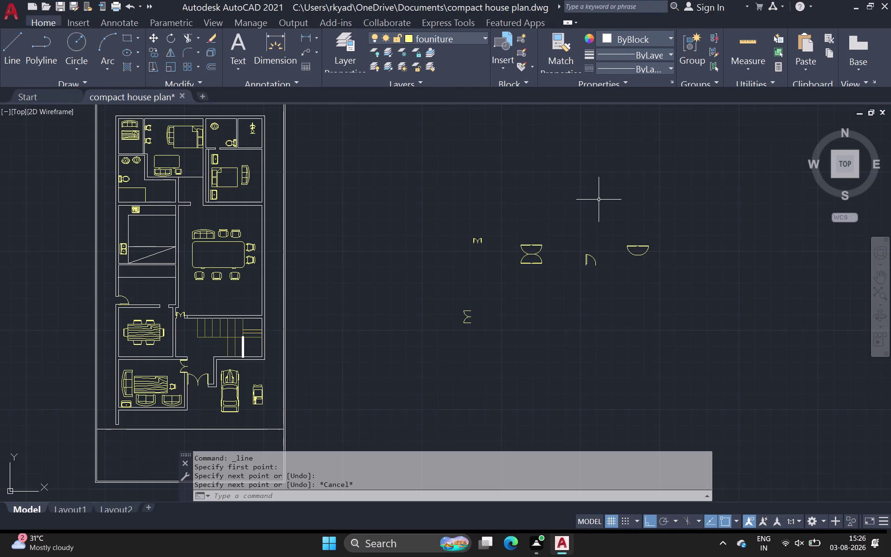
Pan to the small door symbol and window-select it, cancelling an accidental line.
middle_drag(578, 209, 534, 254)
scroll(down, 3)
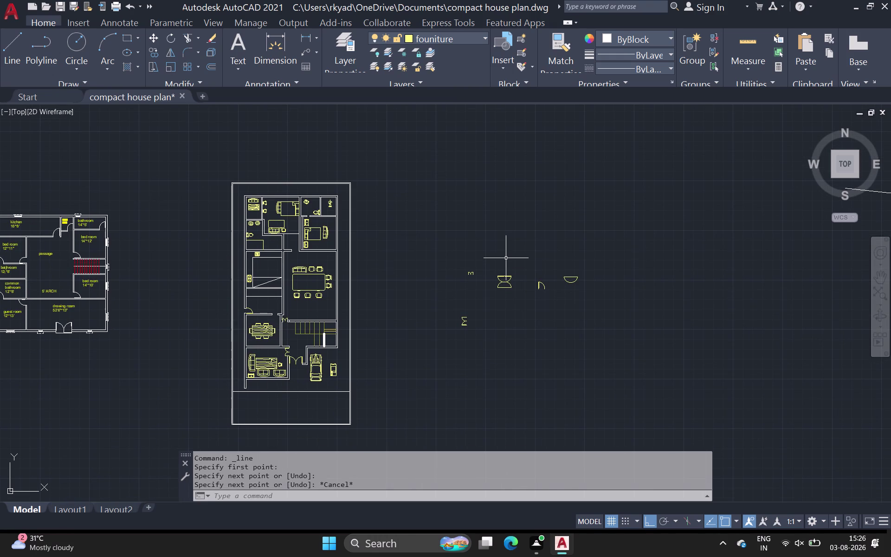
scroll(up, 3)
click(477, 271)
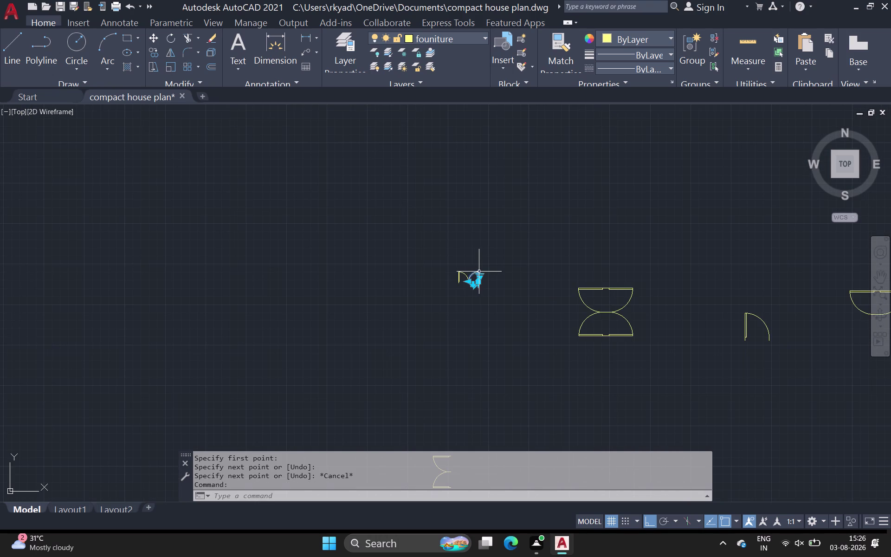
key(space)
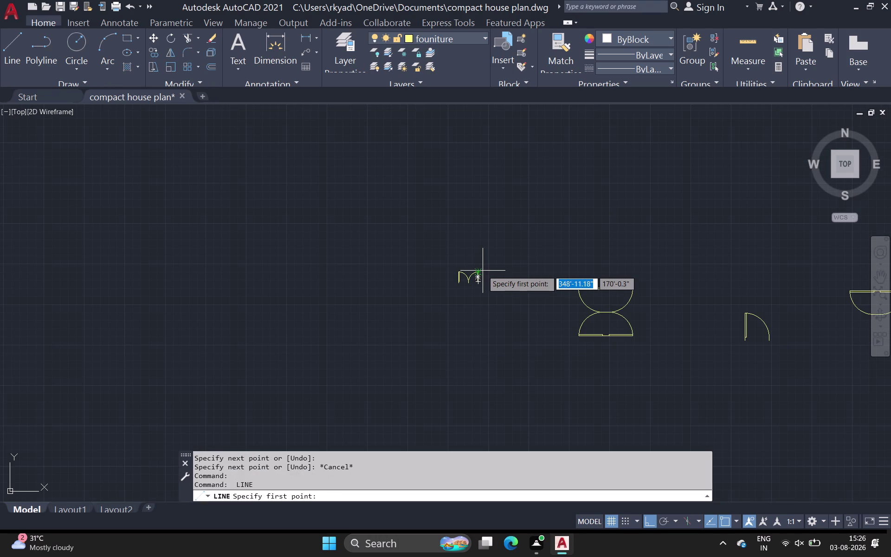
key(Escape)
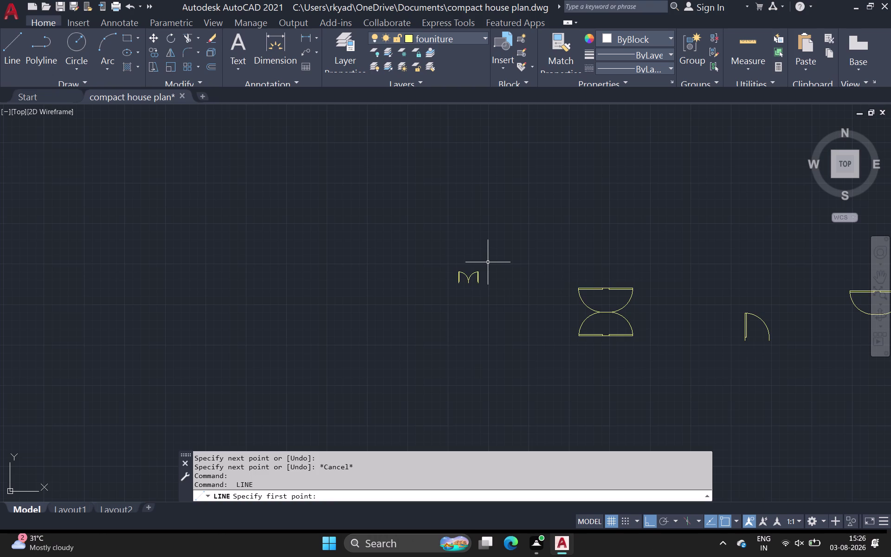
click(476, 270)
click(476, 273)
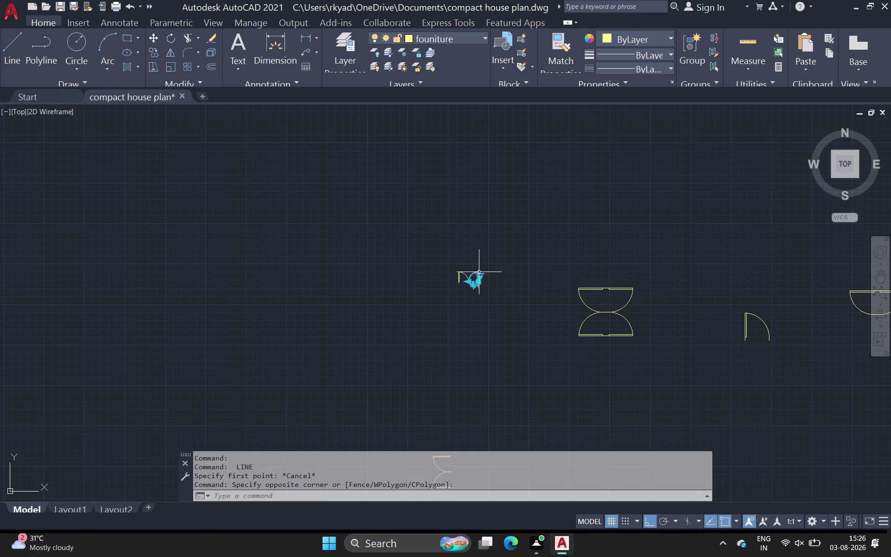
Start Copy (CO) on the door symbol, pick its base point, and turn Ortho off.
text(co)
key(space)
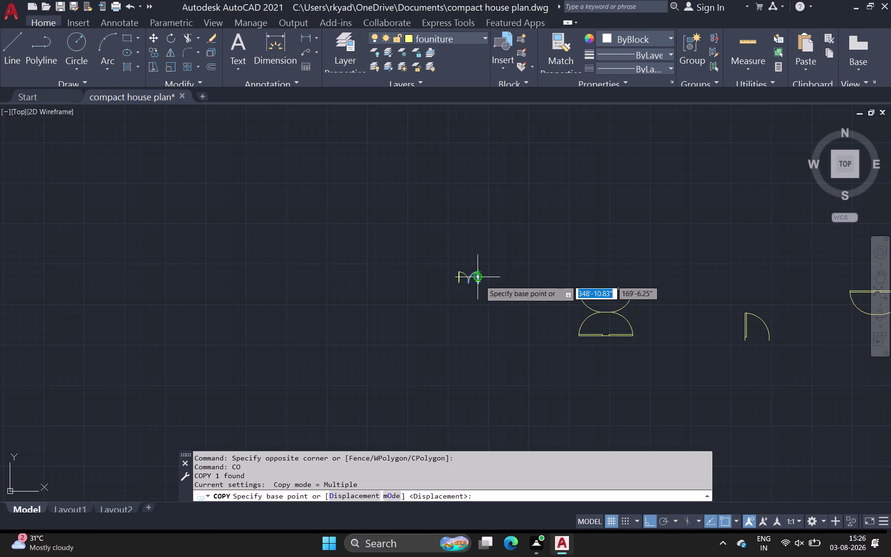
scroll(up, 3)
click(470, 278)
scroll(down, 3)
middle_drag(215, 300, 215, 299)
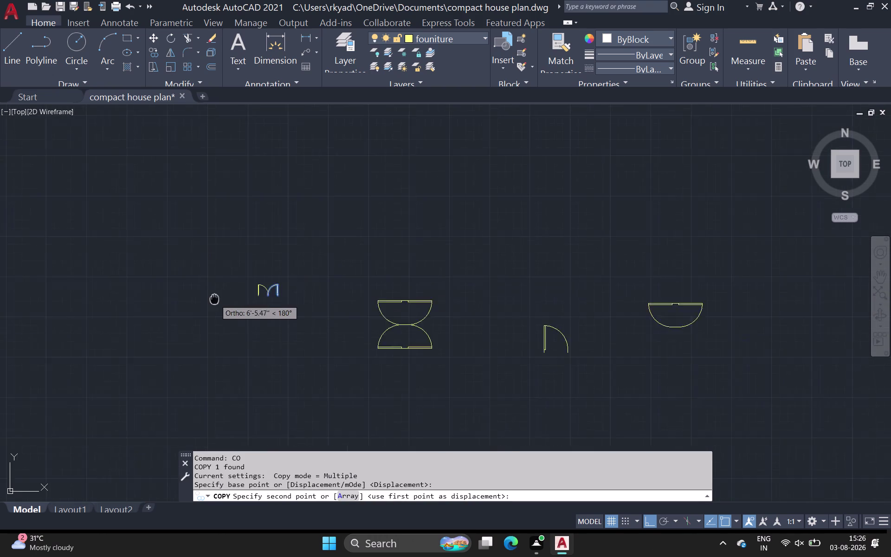
middle_drag(214, 299, 477, 257)
scroll(up, 3)
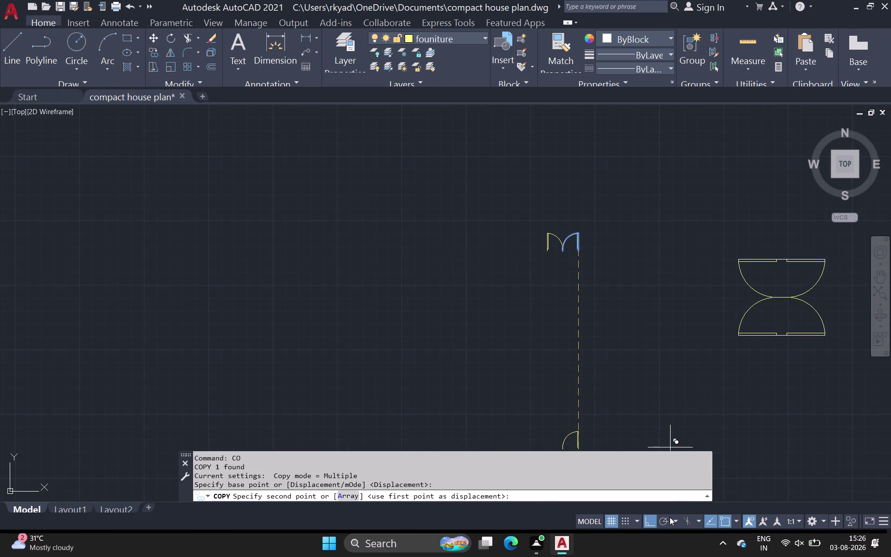
click(644, 520)
Drop the door copy into the house plan's wall opening and end the copy.
scroll(down, 3)
middle_drag(234, 255, 359, 217)
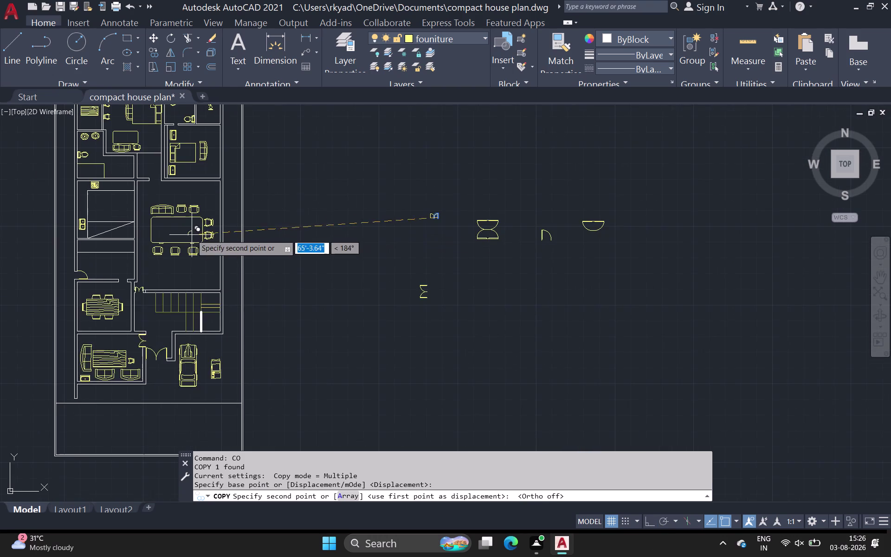
scroll(up, 3)
scroll(up, 3)
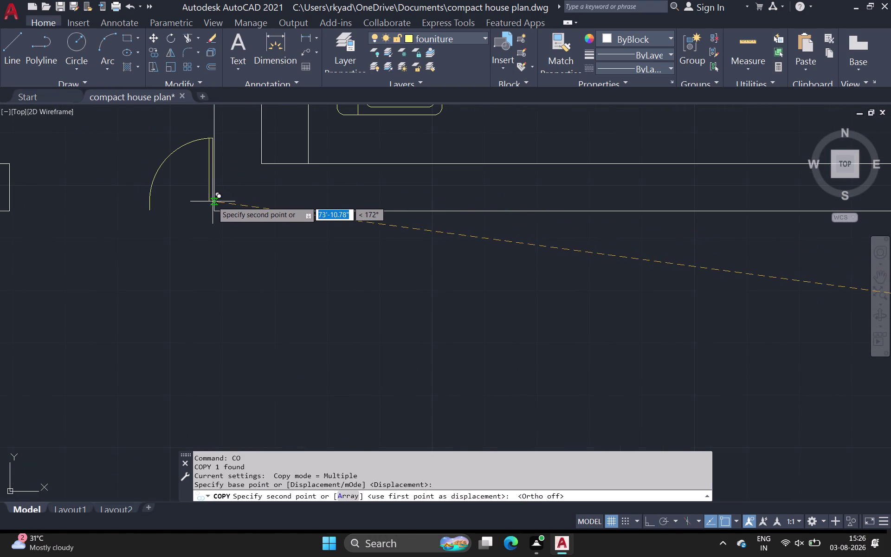
scroll(up, 3)
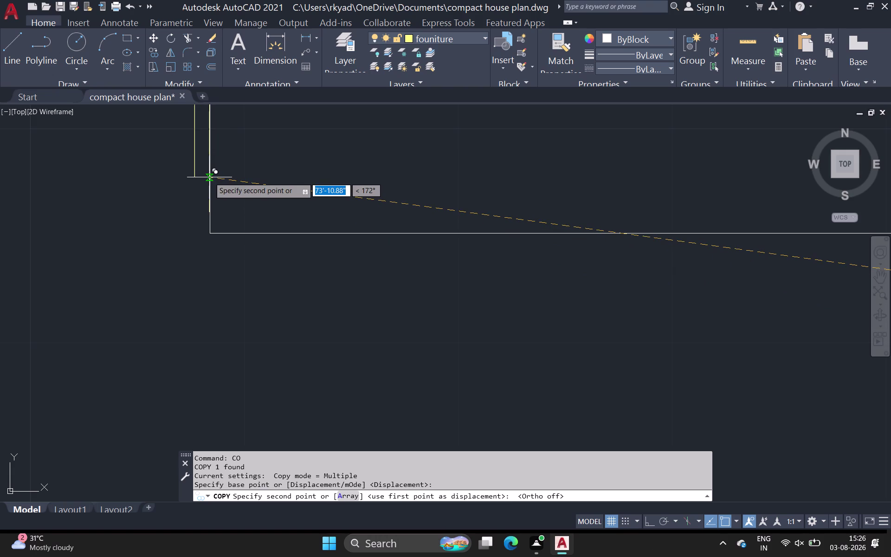
click(210, 178)
key(Escape)
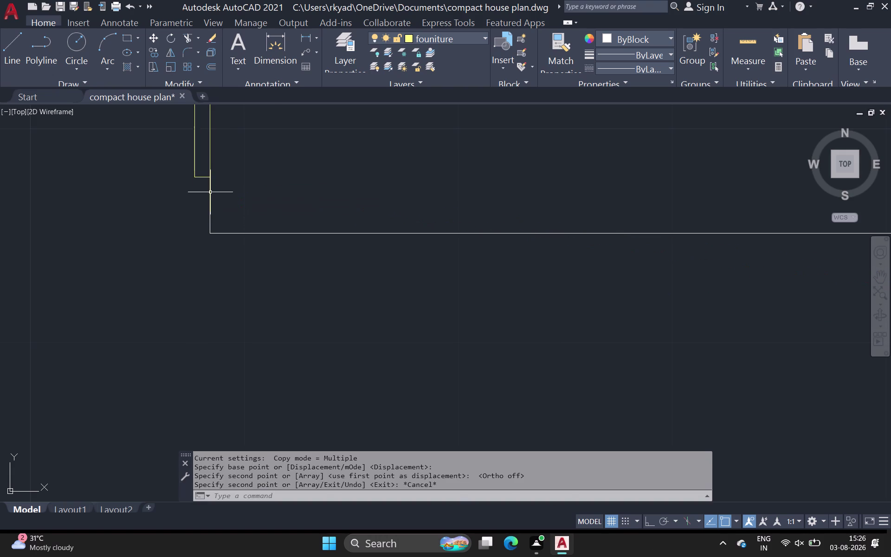
scroll(down, 3)
middle_drag(197, 192, 201, 196)
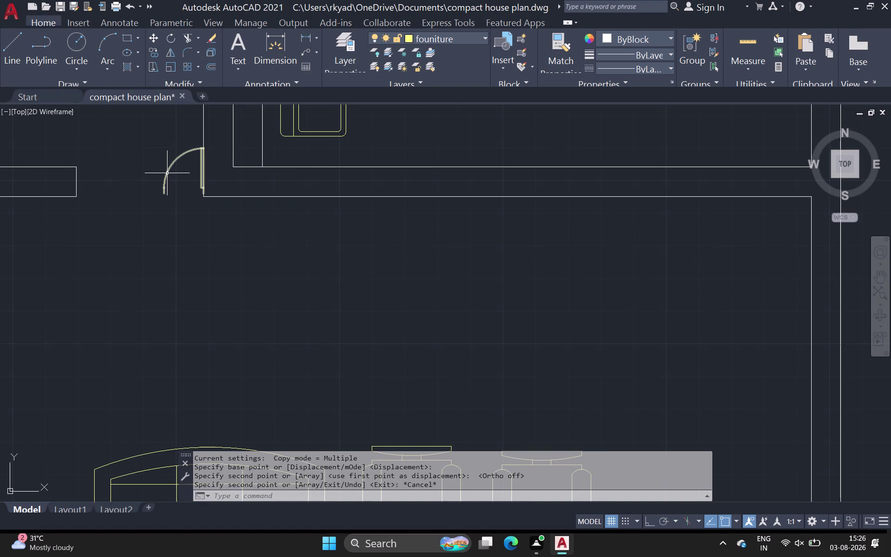
Stretch a grip point of the placed door symbol to a new position.
click(167, 173)
drag(164, 185, 164, 184)
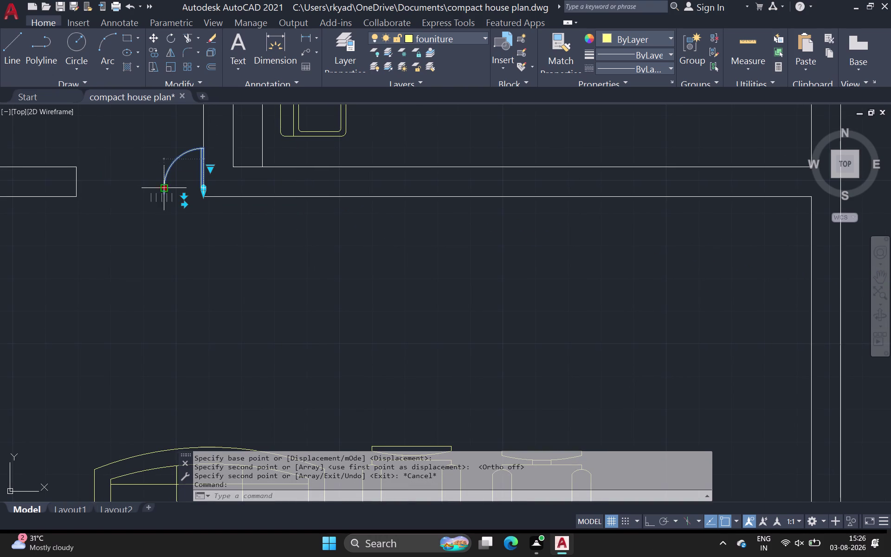
drag(163, 184, 159, 183)
click(129, 183)
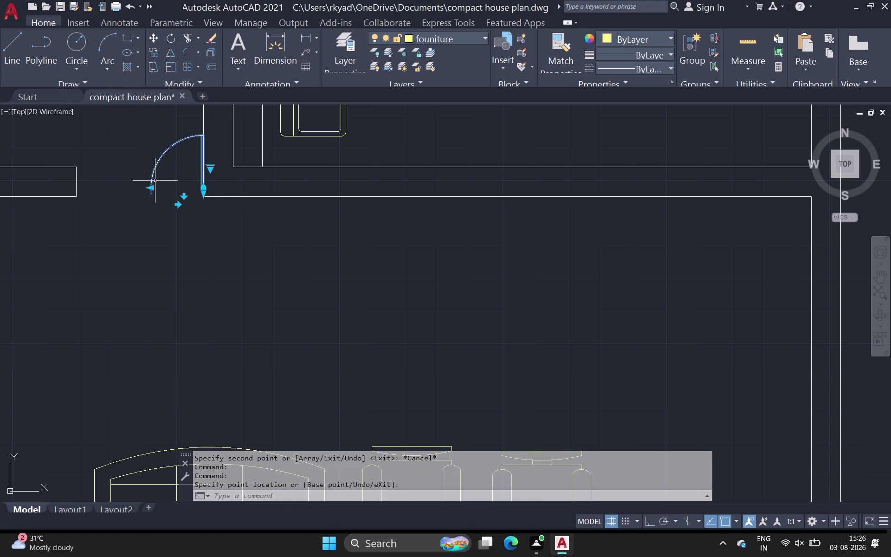
Draw the jamb line from the wall end with Ortho on, redoing one segment.
click(20, 53)
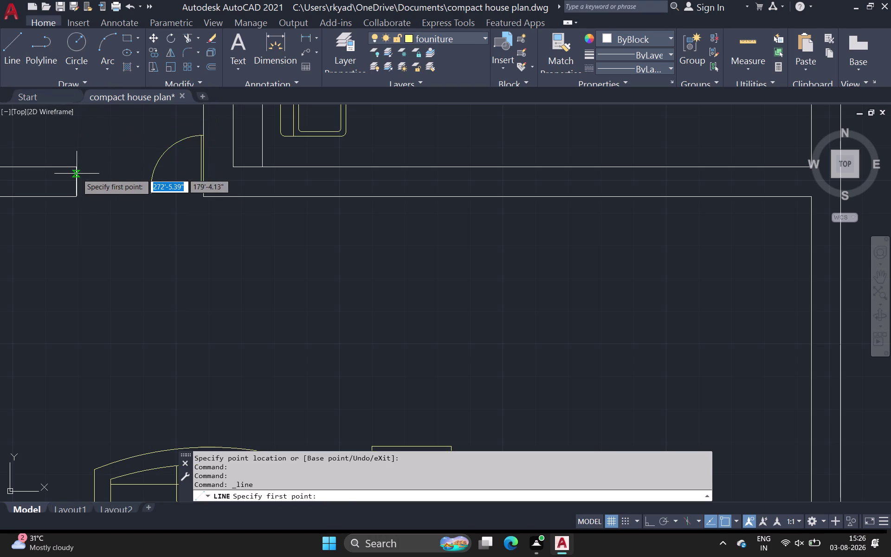
click(78, 167)
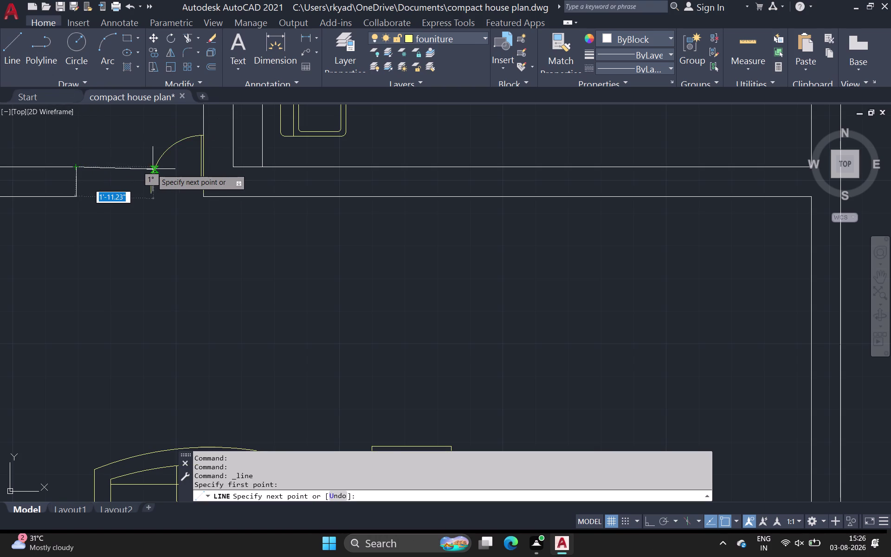
click(648, 518)
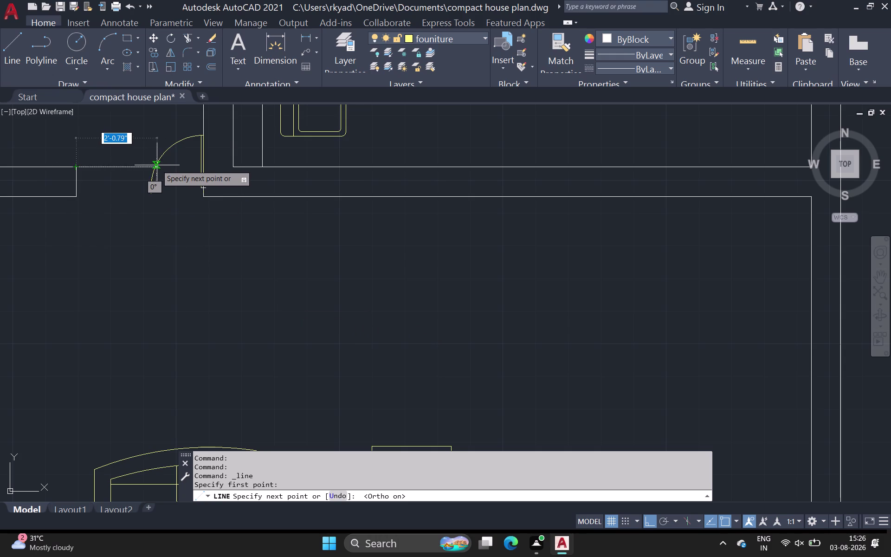
scroll(up, 3)
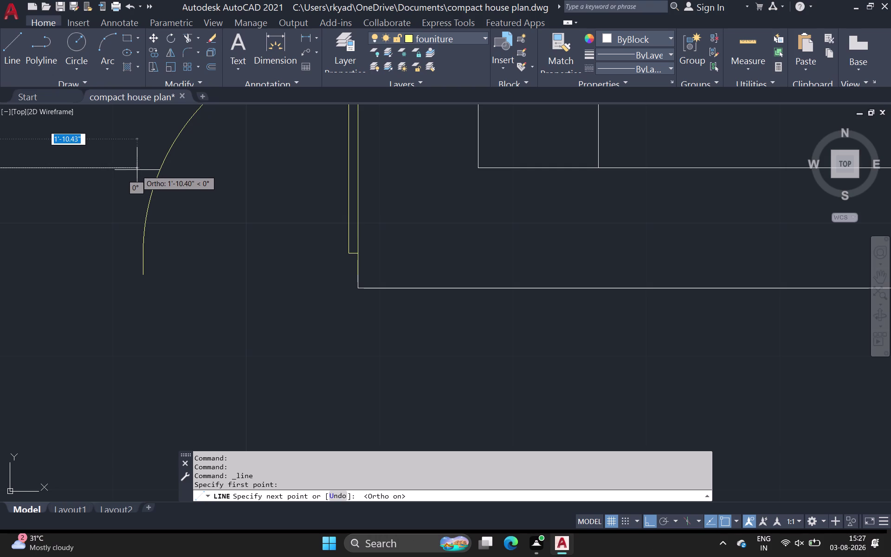
click(135, 168)
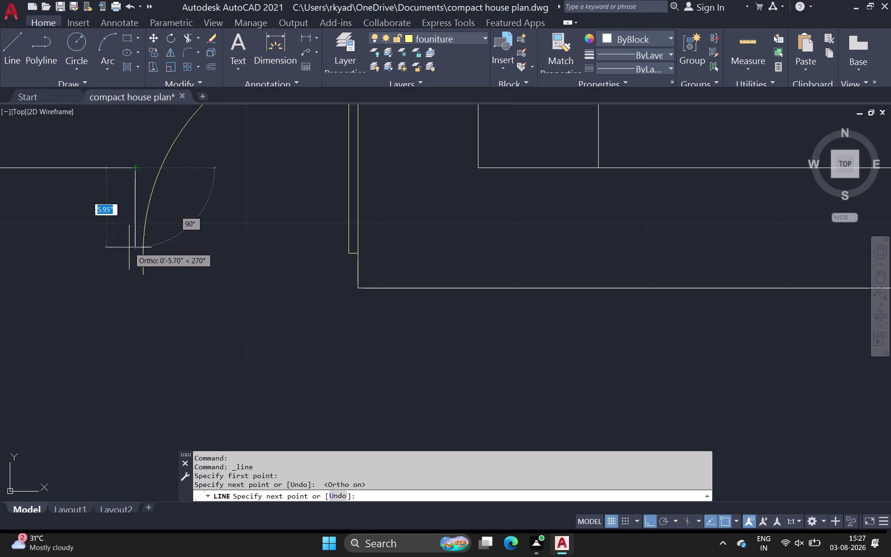
click(147, 166)
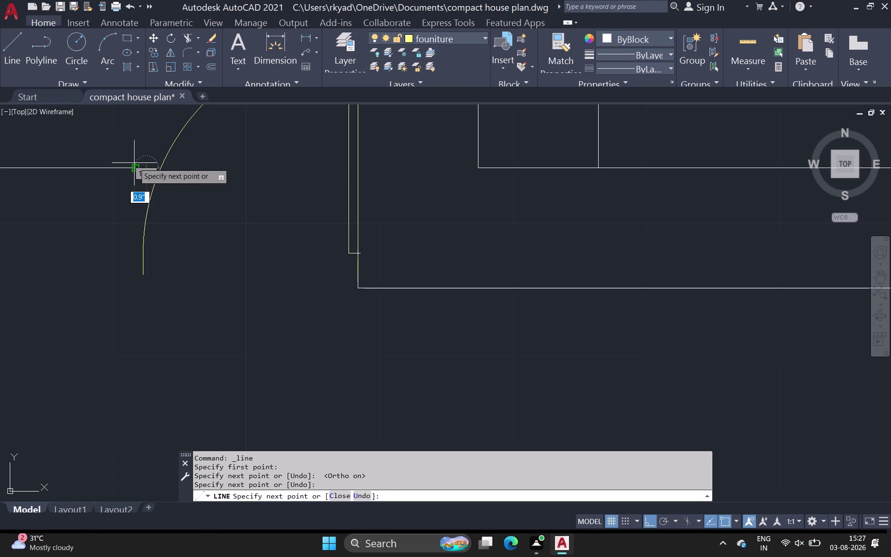
key(ctrl+z)
scroll(up, 3)
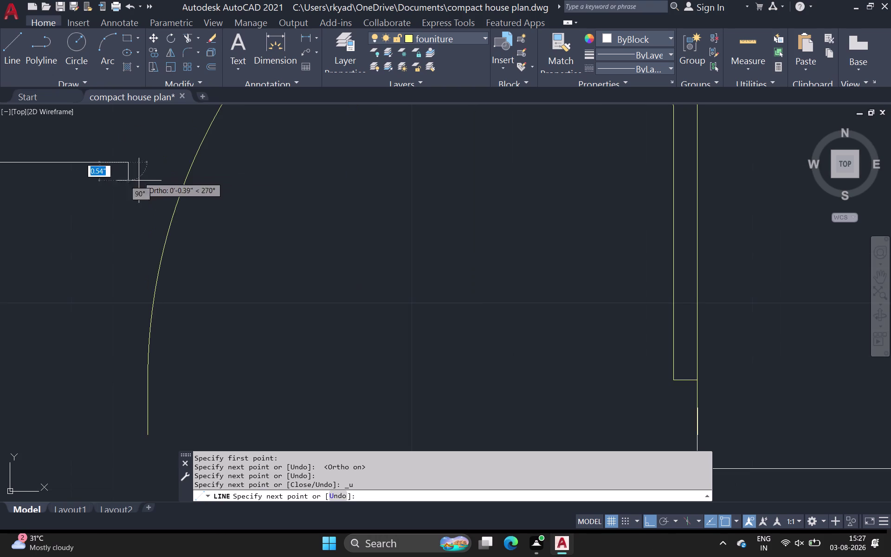
click(137, 162)
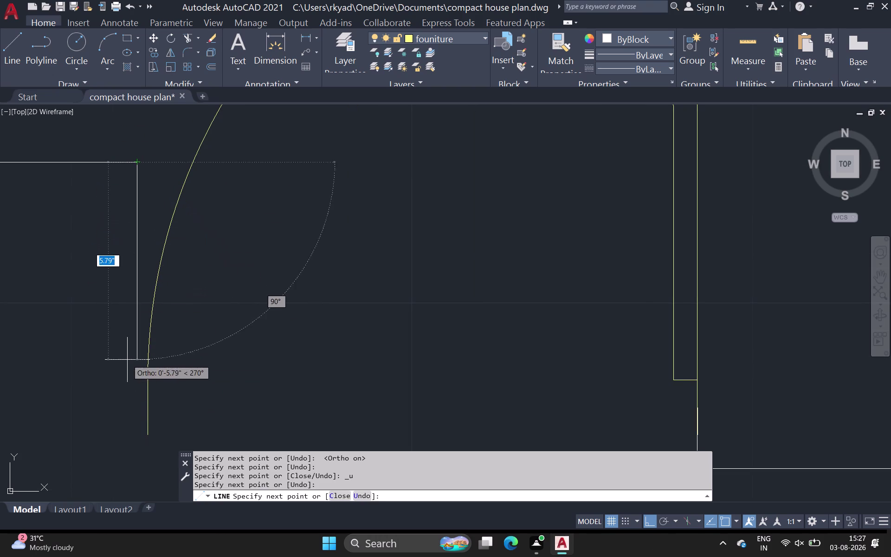
click(147, 163)
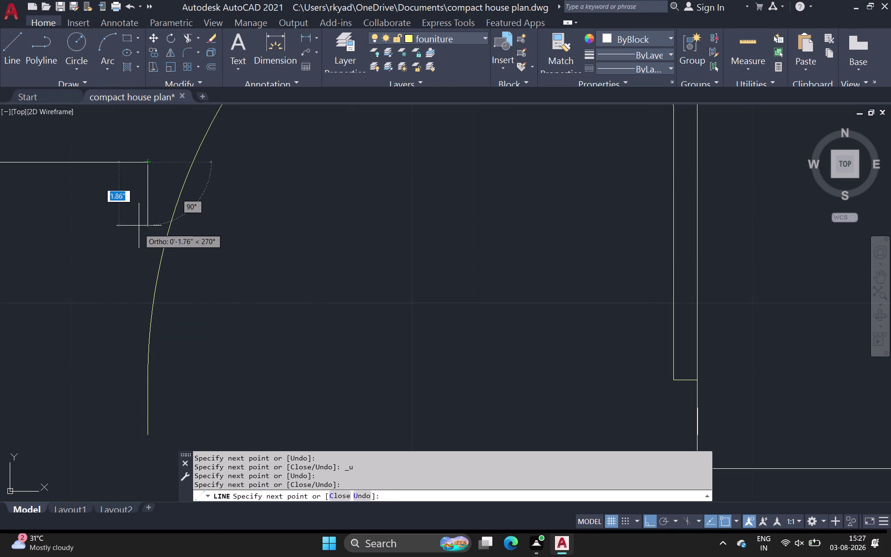
Draw the remaining jamb segments across to the wall face and finish the line.
middle_drag(134, 386, 145, 276)
scroll(down, 3)
scroll(up, 3)
middle_drag(153, 321, 168, 284)
scroll(down, 3)
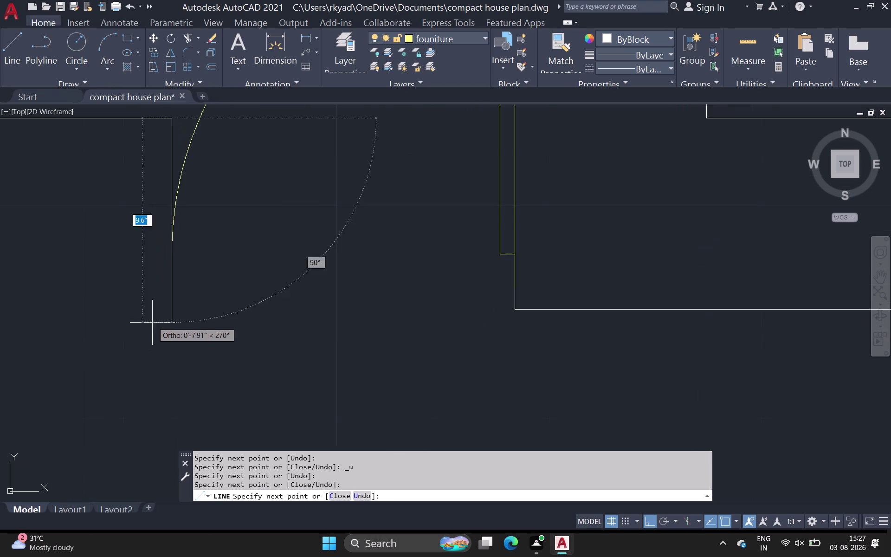
scroll(down, 3)
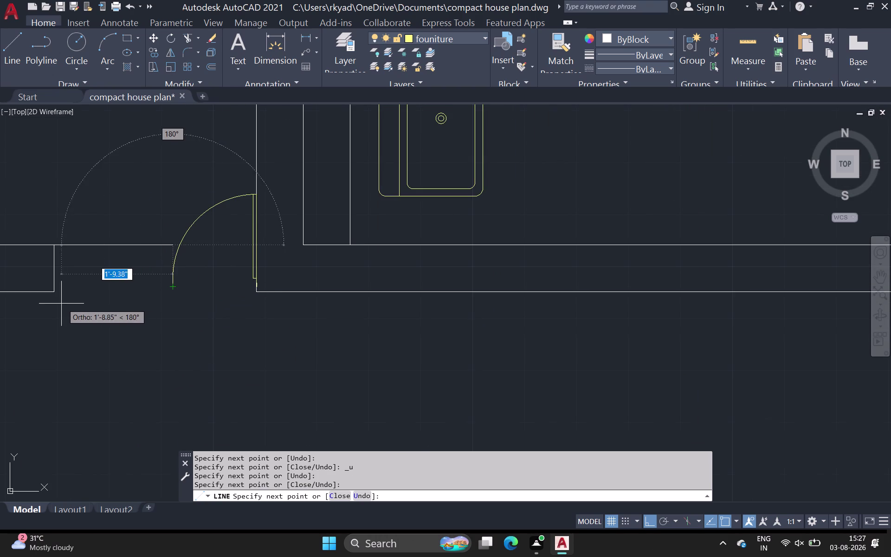
click(172, 290)
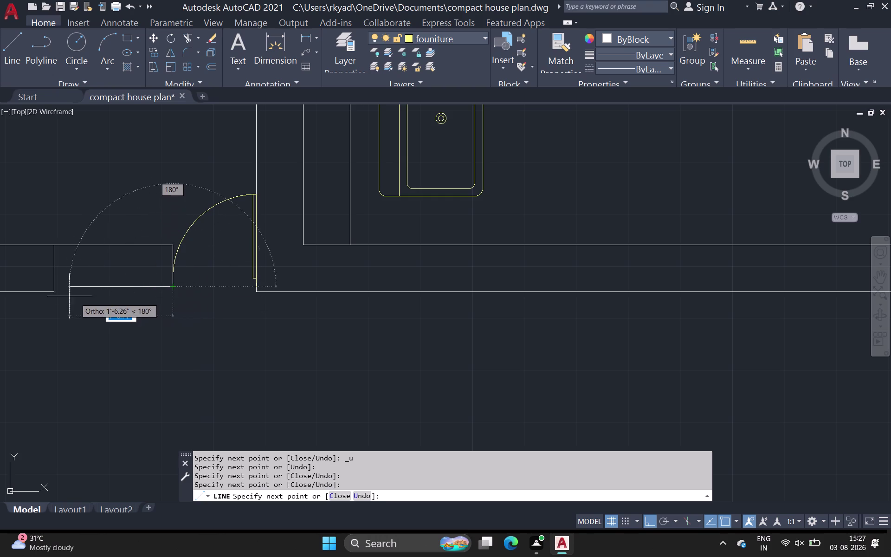
click(170, 286)
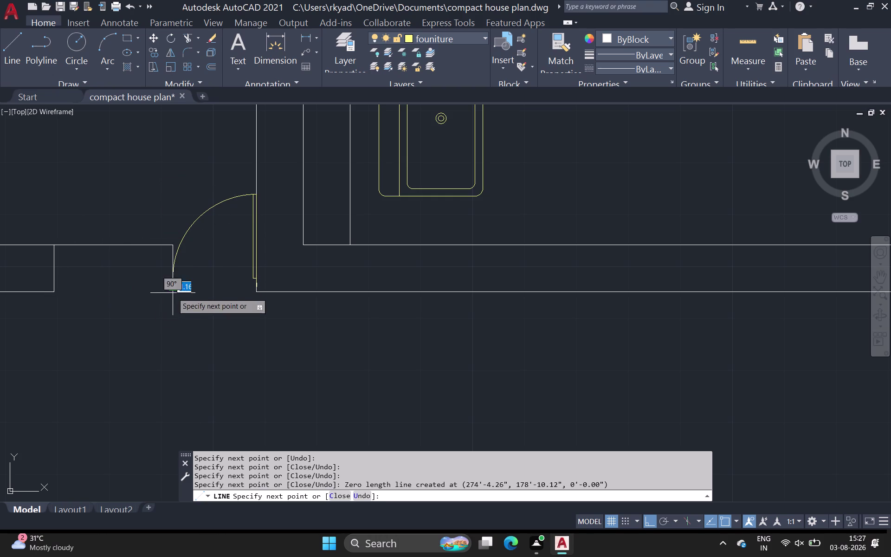
click(175, 291)
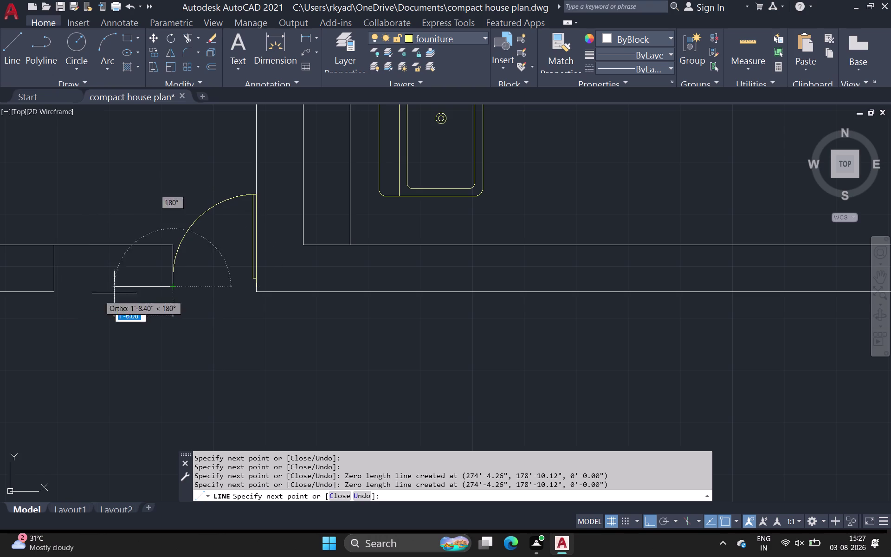
click(174, 288)
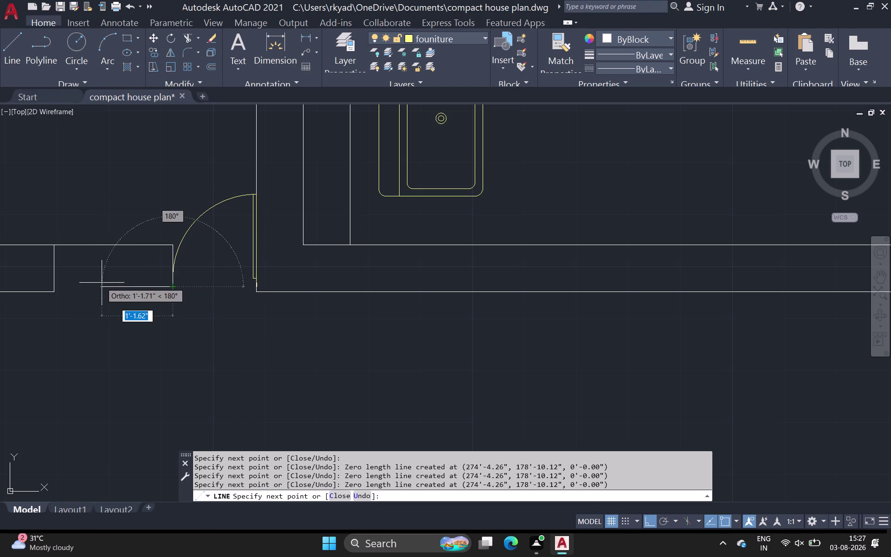
key(space)
click(8, 50)
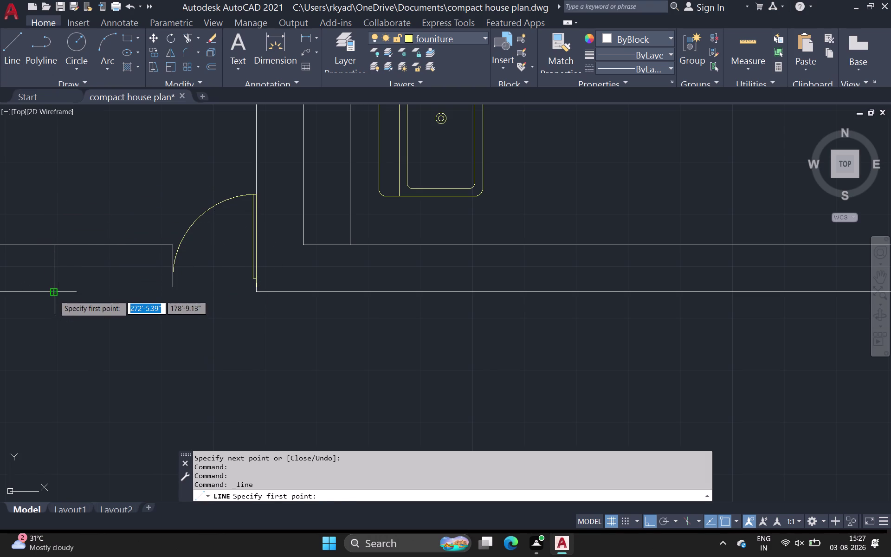
Draw the jamb line from the wall corner to the door swing end.
click(54, 295)
click(175, 290)
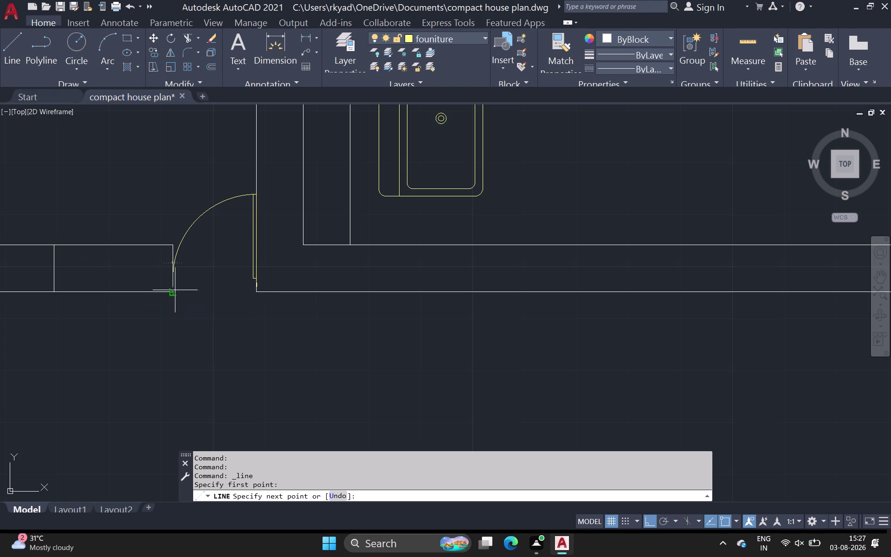
click(175, 281)
key(space)
Zoom and pan out to show the whole plan and the spare door symbols.
scroll(down, 3)
middle_drag(236, 269, 225, 247)
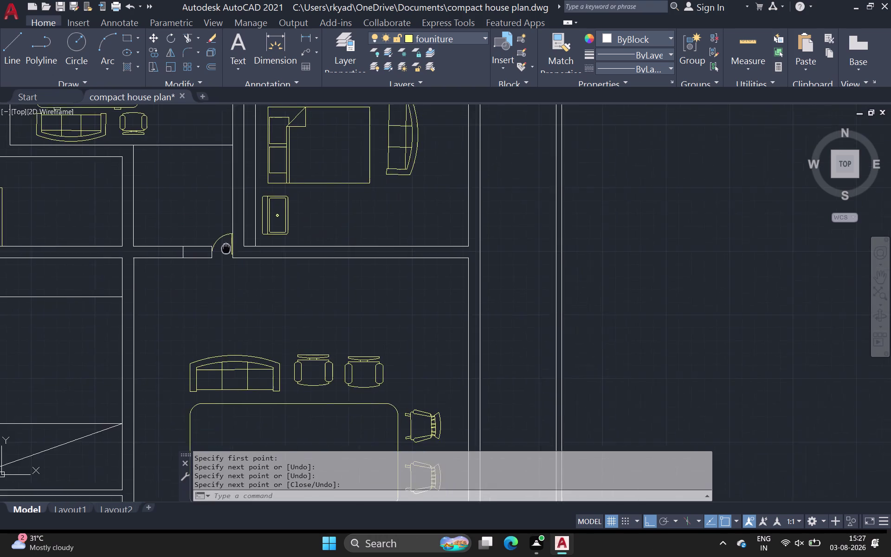
middle_drag(225, 247, 217, 238)
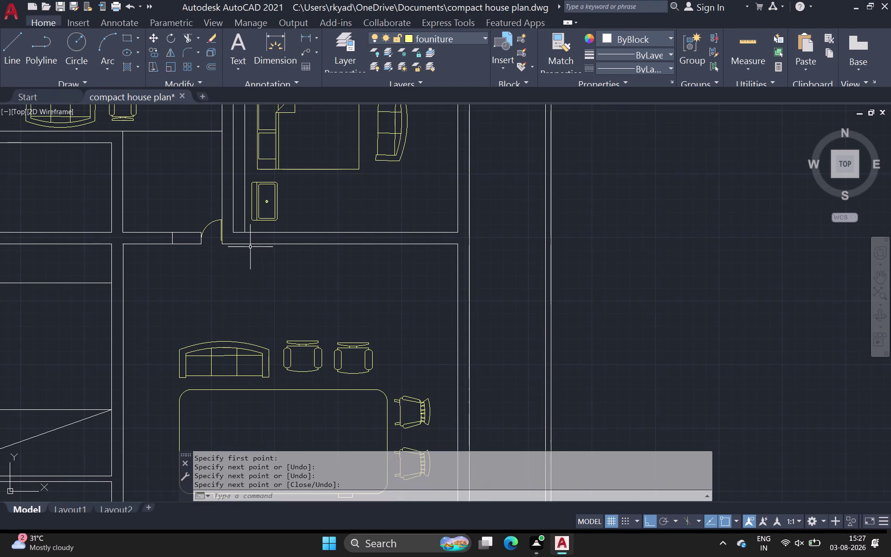
middle_drag(271, 266, 264, 228)
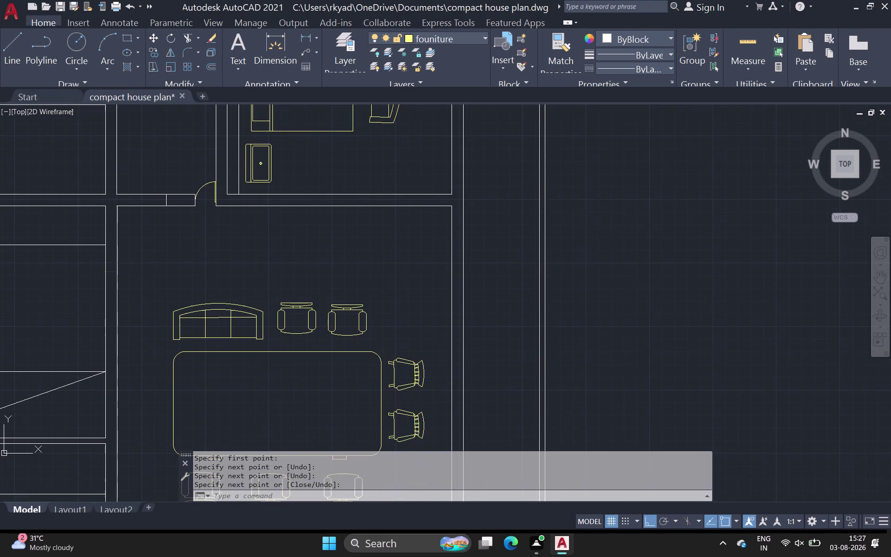
scroll(down, 3)
middle_drag(262, 246, 265, 224)
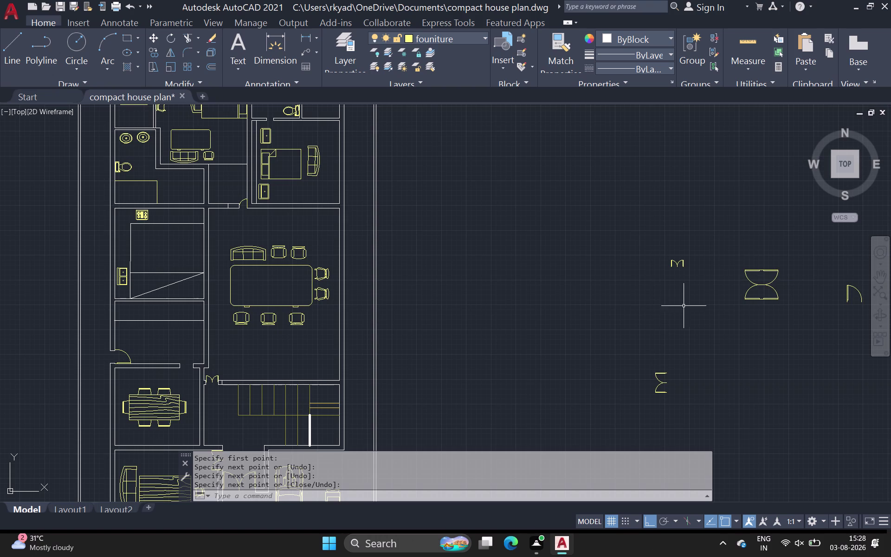
click(683, 261)
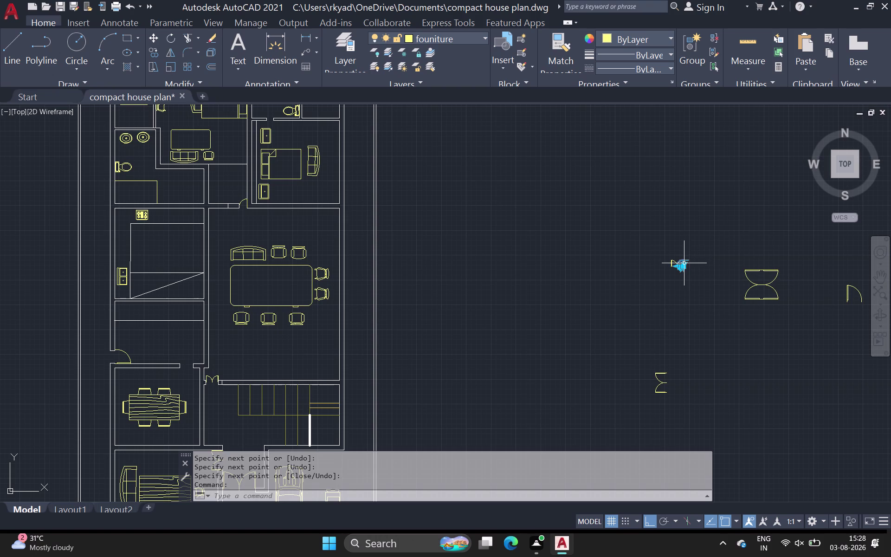
key(space)
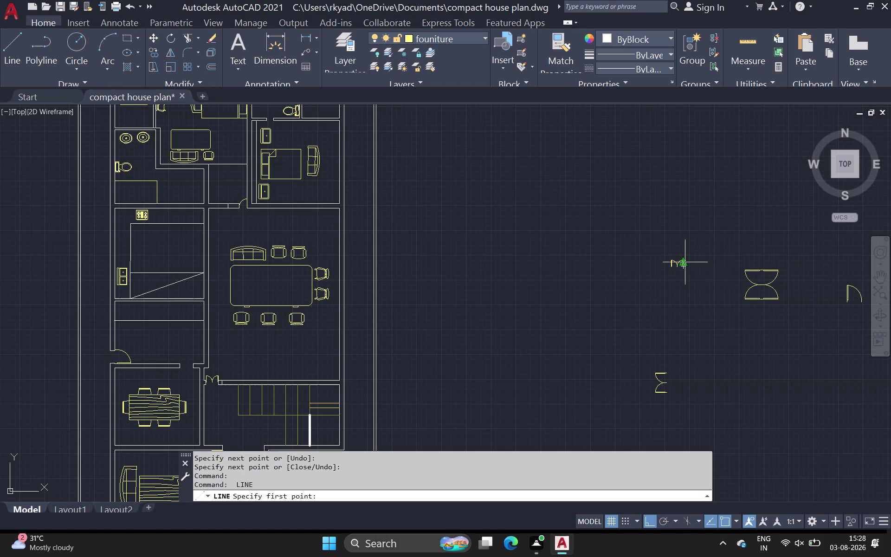
click(686, 262)
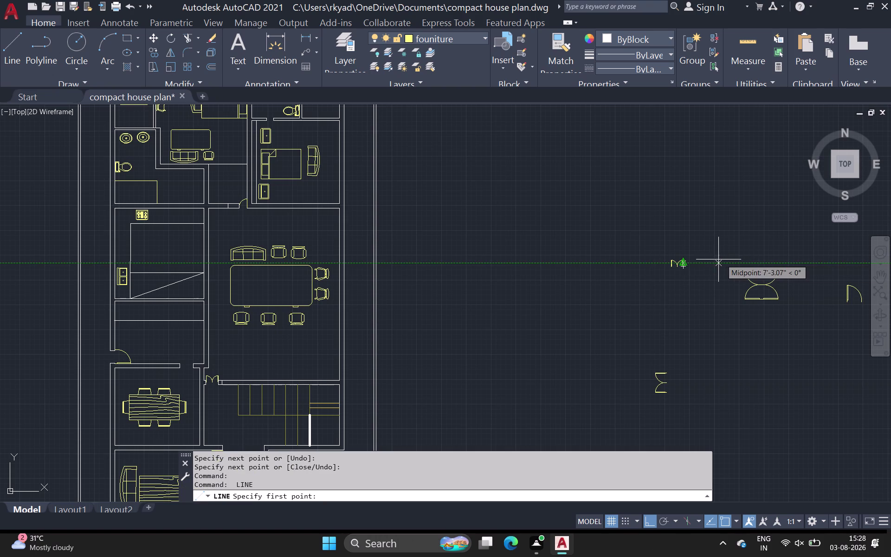
key(Escape)
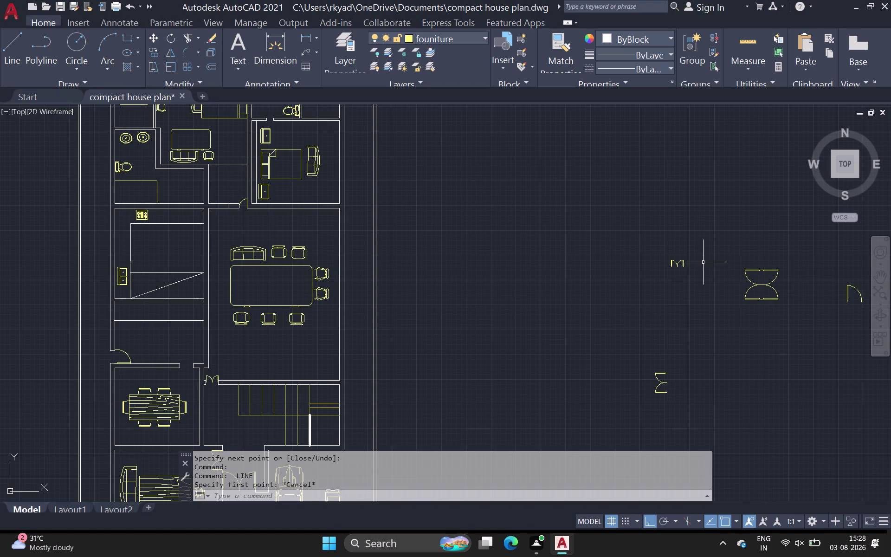
click(650, 521)
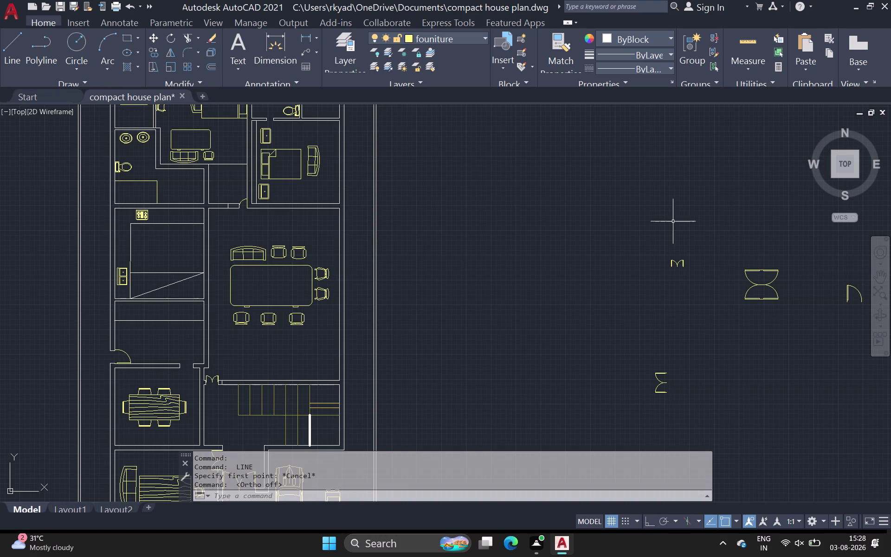
Copy the small door symbol into the opening beside the vertical wall.
click(681, 263)
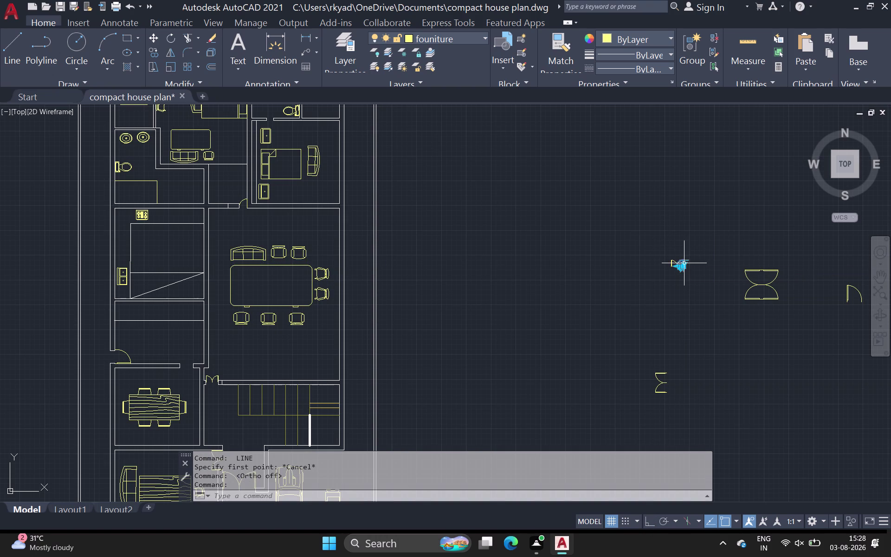
key(c)
text(o)
key(space)
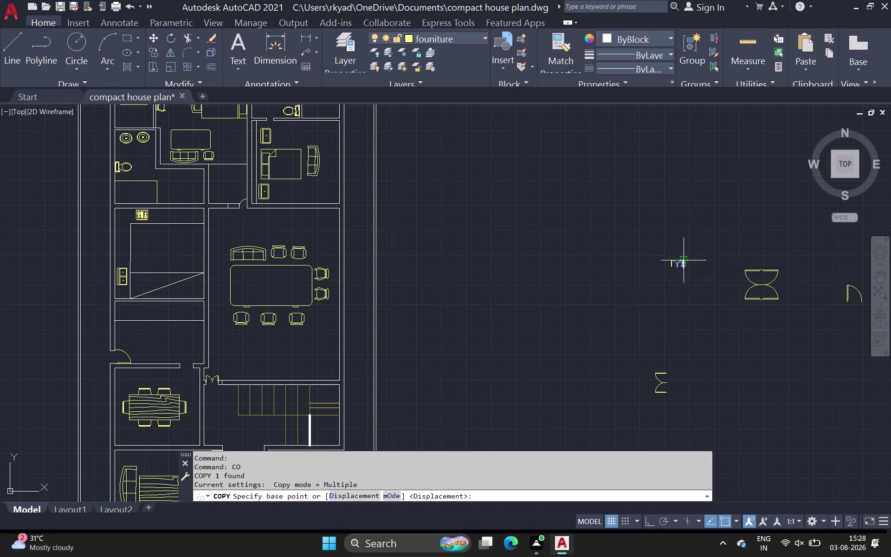
click(683, 260)
scroll(up, 3)
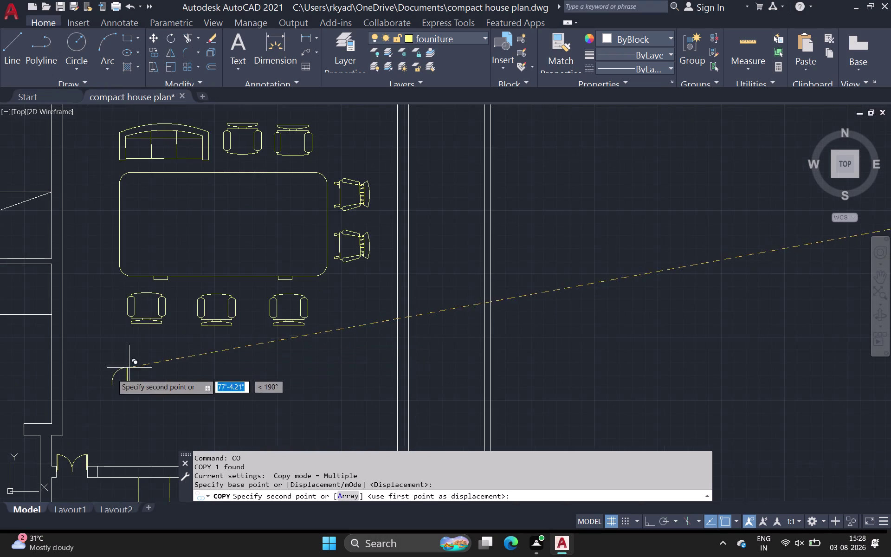
middle_drag(108, 375, 350, 307)
scroll(up, 3)
scroll(up, 3)
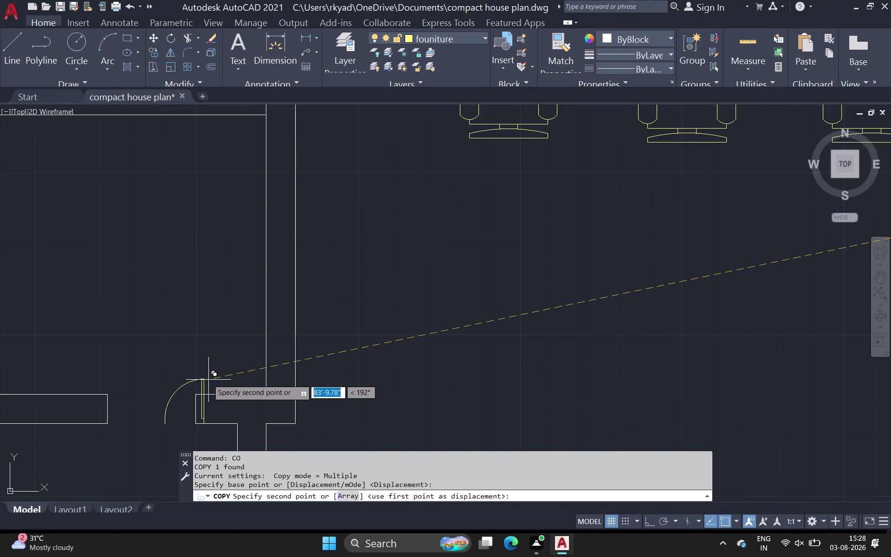
scroll(up, 3)
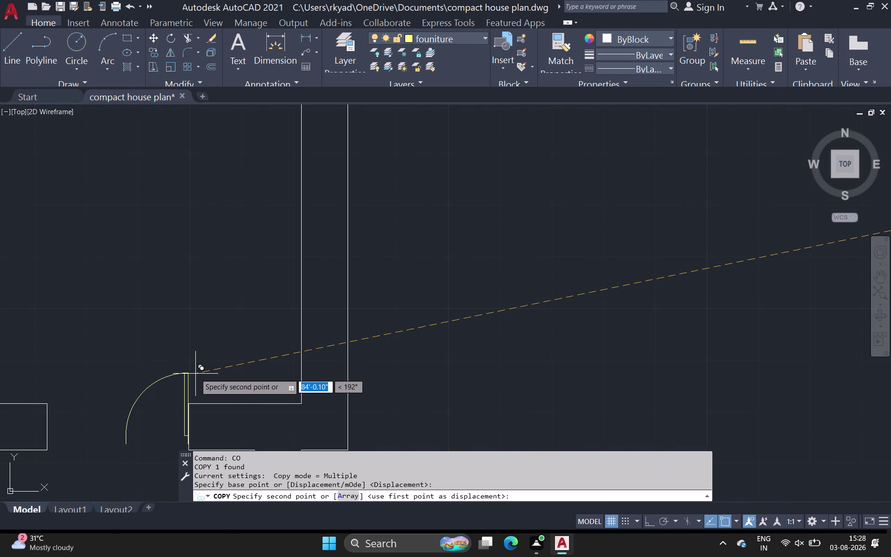
click(196, 372)
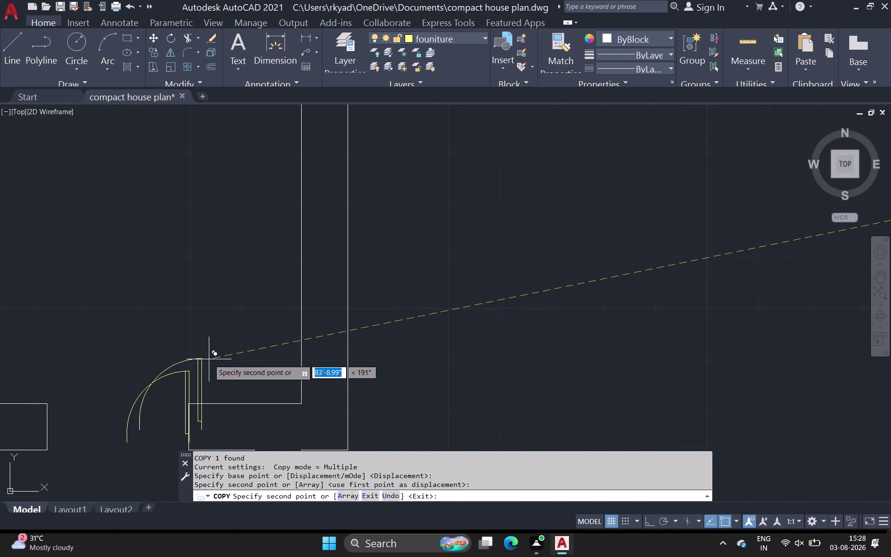
key(Escape)
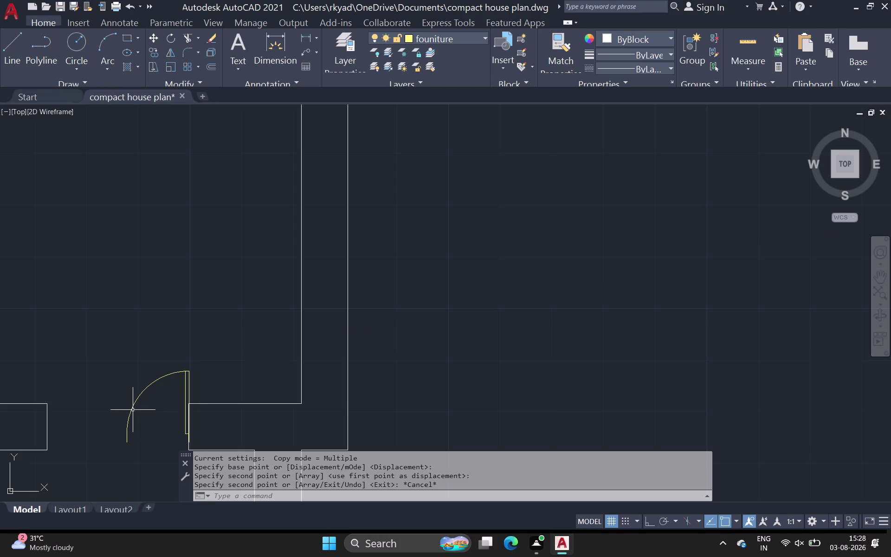
Select the new door copy and pick a point on it, then cancel the edit.
click(133, 409)
click(126, 432)
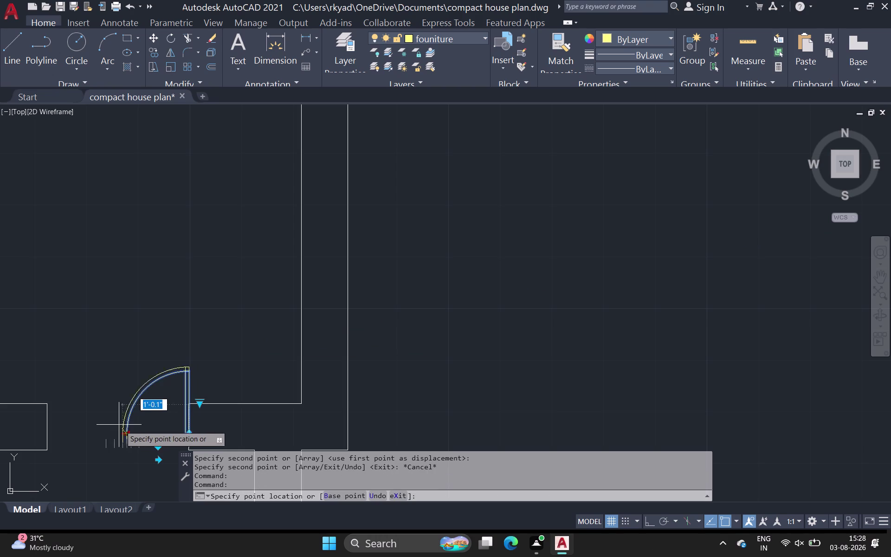
click(60, 421)
key(Escape)
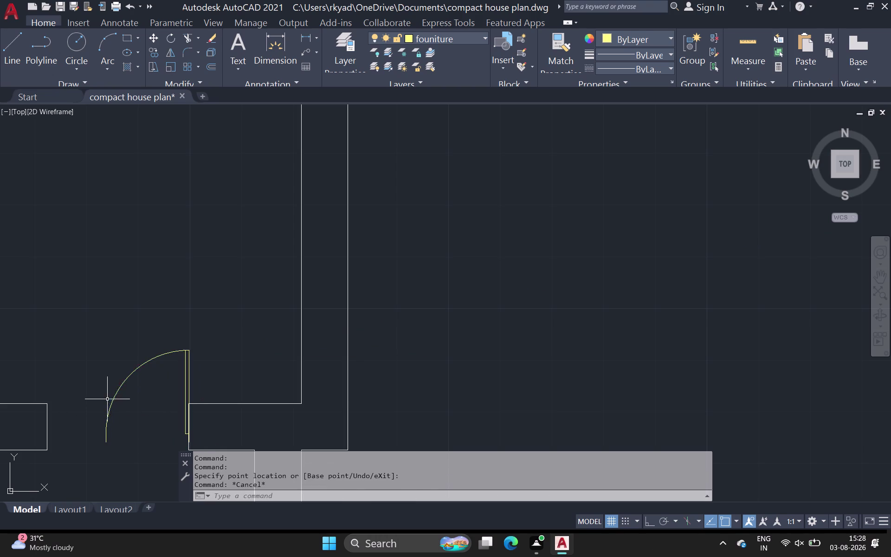
drag(9, 37, 9, 51)
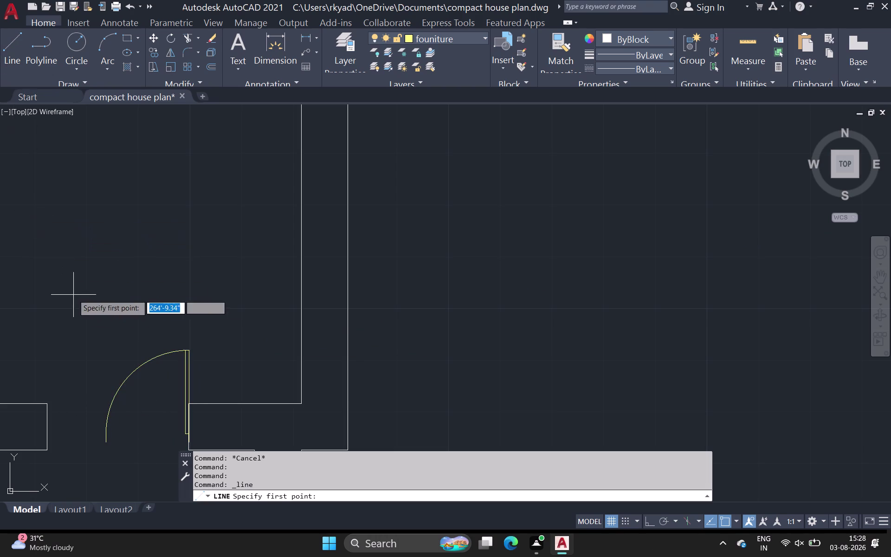
Draw a 9-unit jamb line at the opening with Ortho on, then delete a stray line.
click(649, 517)
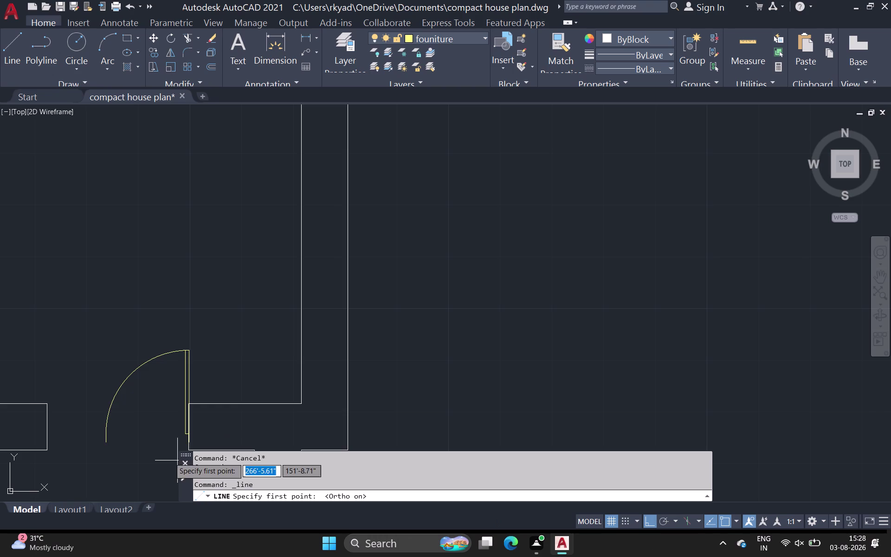
click(46, 403)
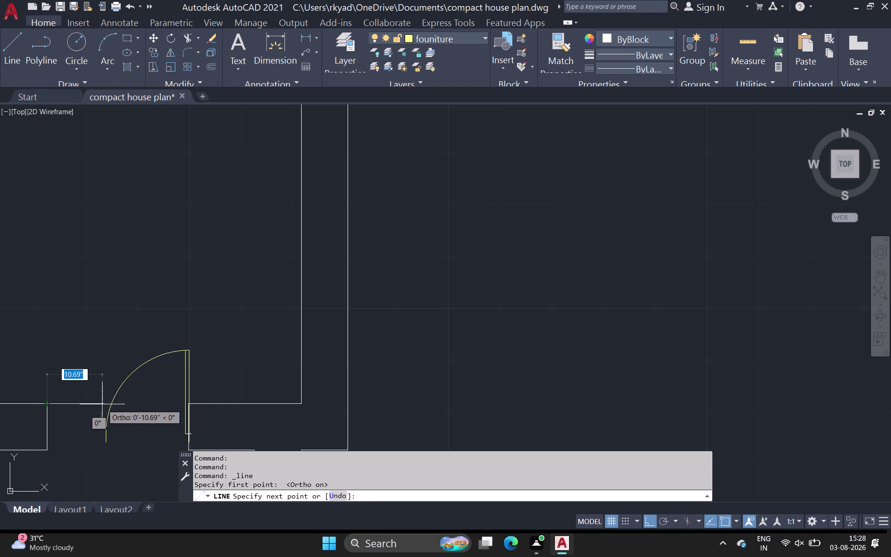
key(Escape)
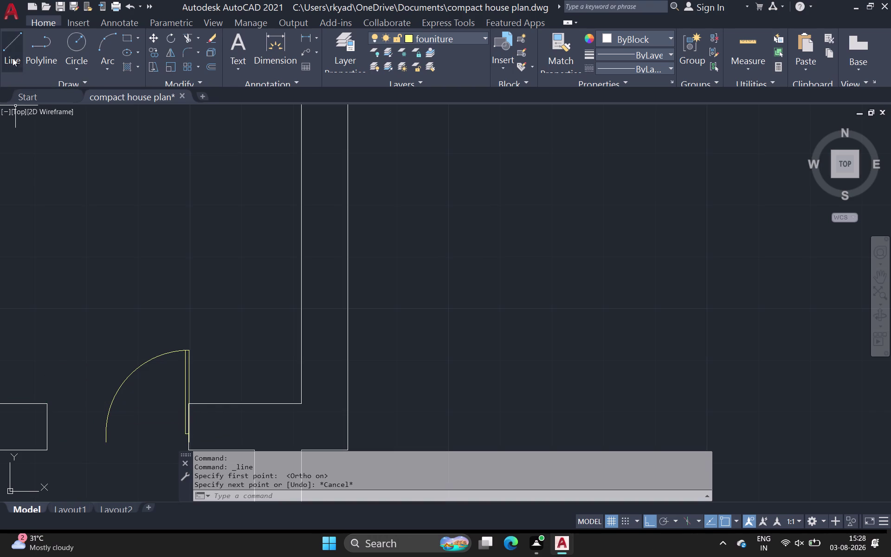
click(13, 54)
drag(45, 450, 52, 450)
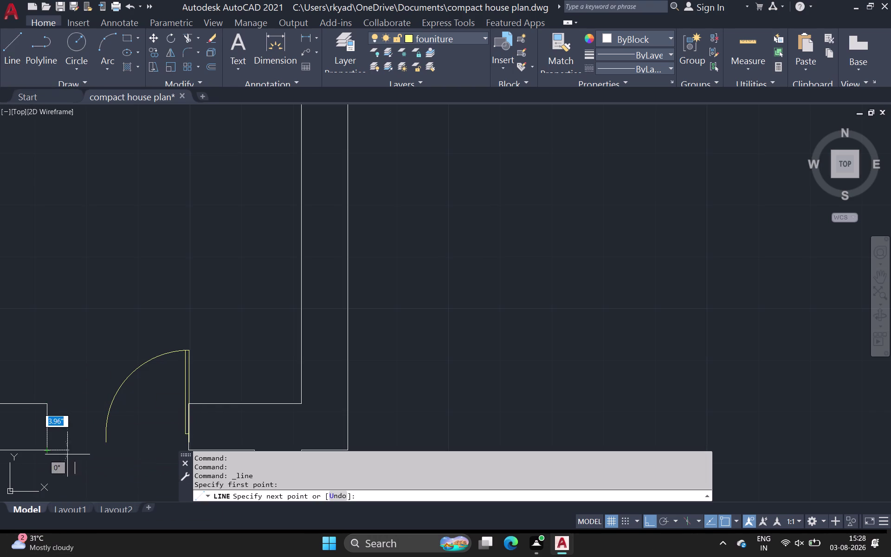
click(104, 449)
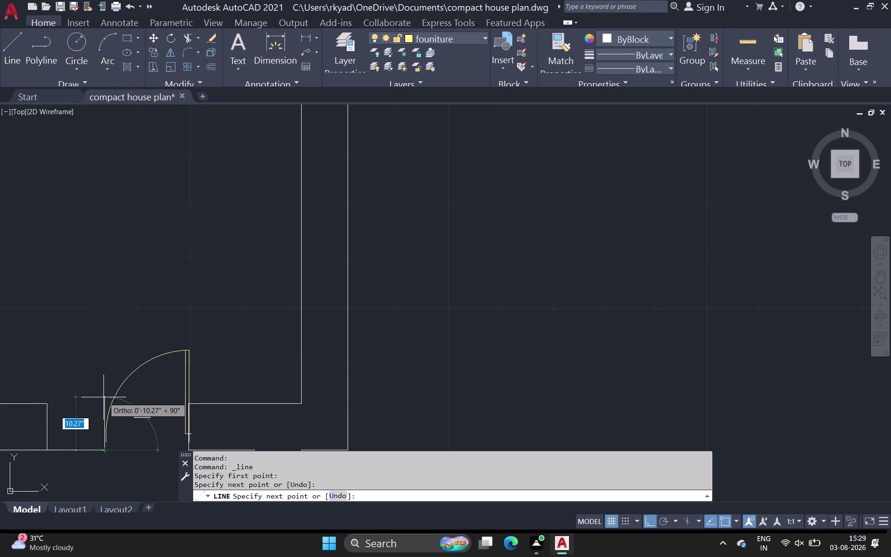
key(9)
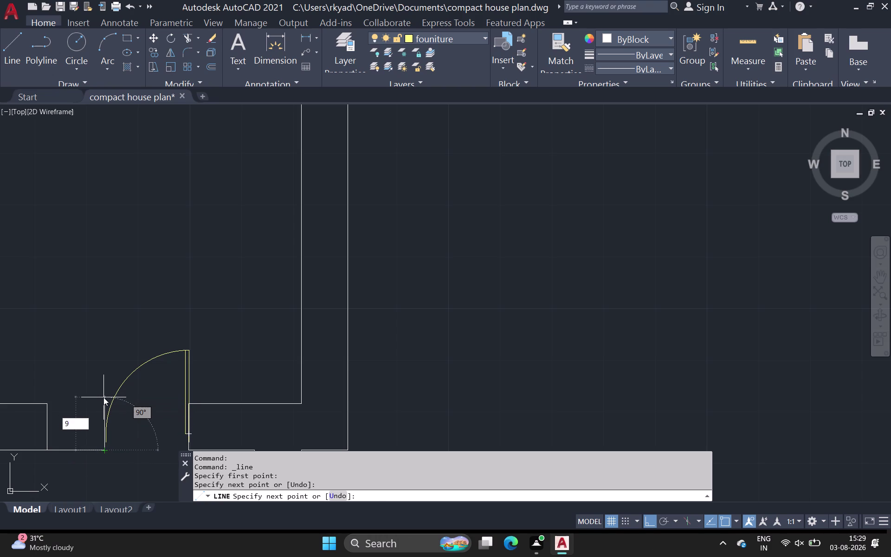
key(space)
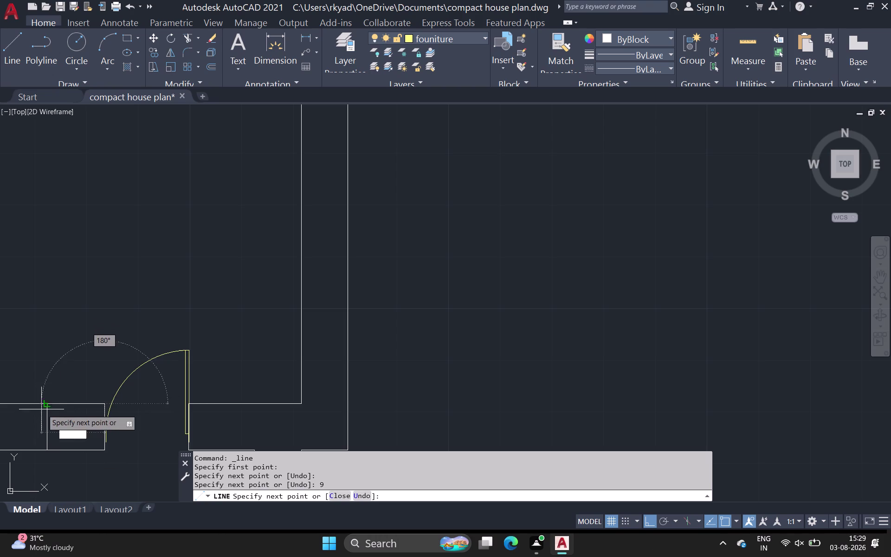
click(48, 406)
key(Escape)
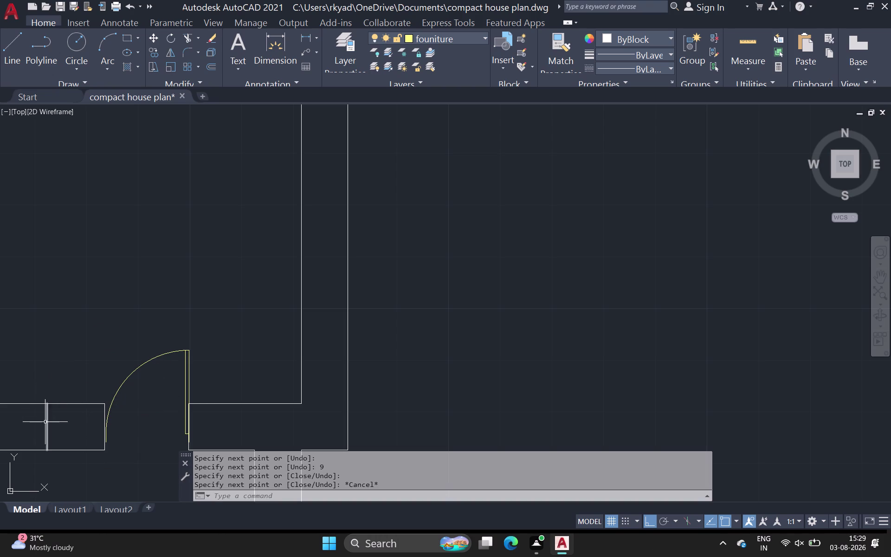
click(47, 421)
key(Delete)
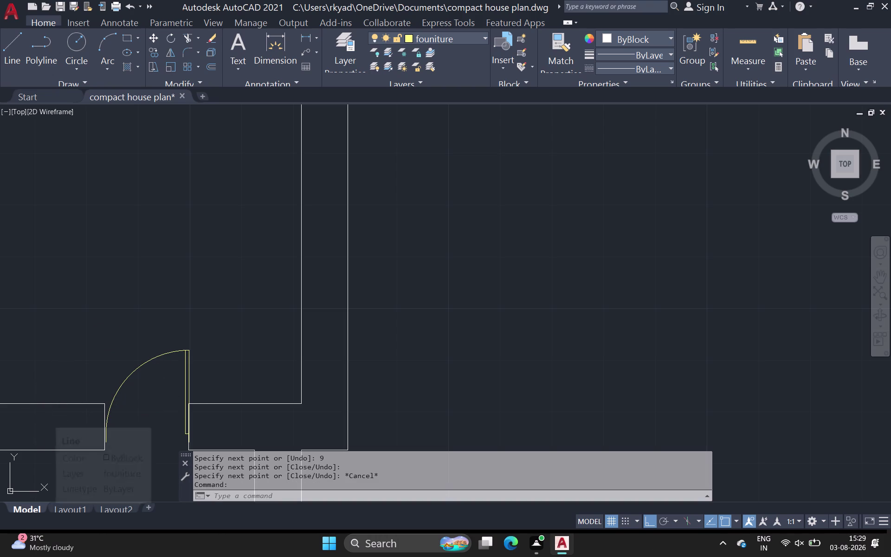
Zoom and pan over to the spare door symbols and select the small door symbol.
scroll(down, 3)
scroll(down, 3)
middle_drag(88, 392, 89, 390)
scroll(up, 3)
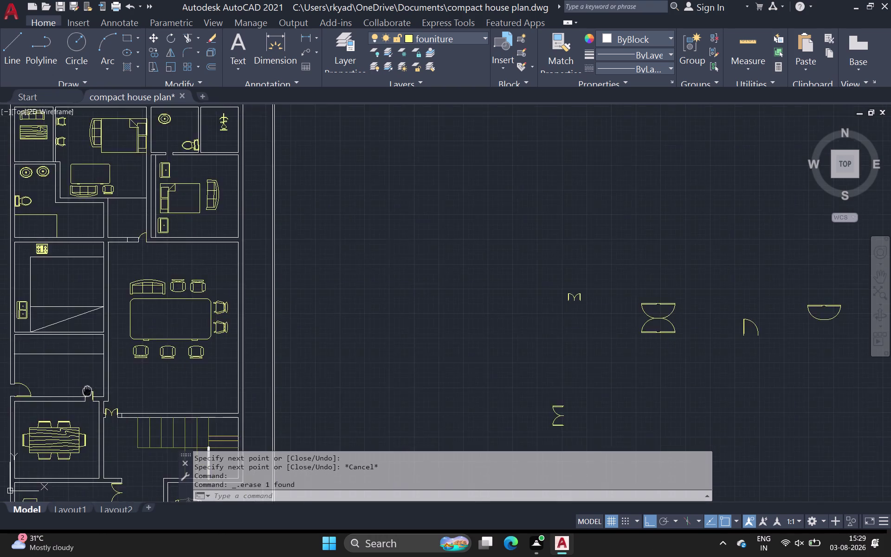
middle_drag(88, 390, 110, 379)
scroll(down, 3)
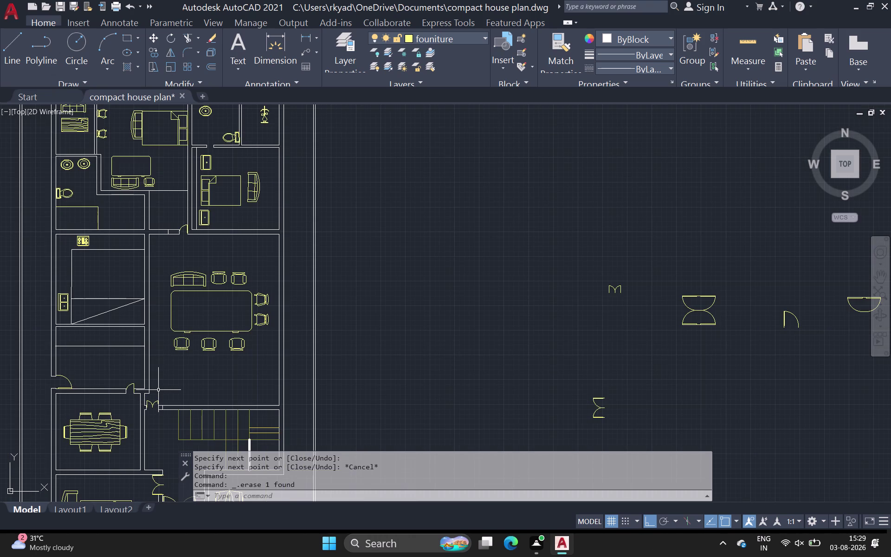
scroll(down, 3)
middle_drag(159, 388, 146, 392)
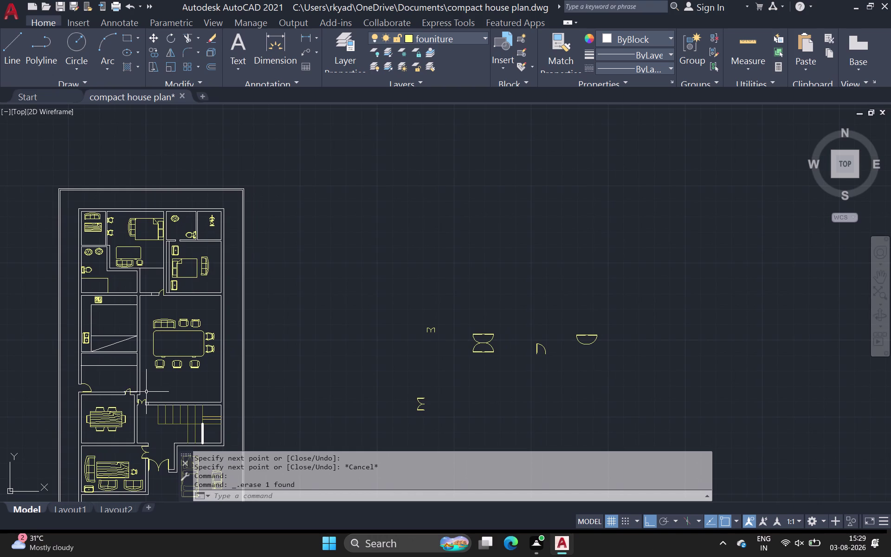
scroll(up, 3)
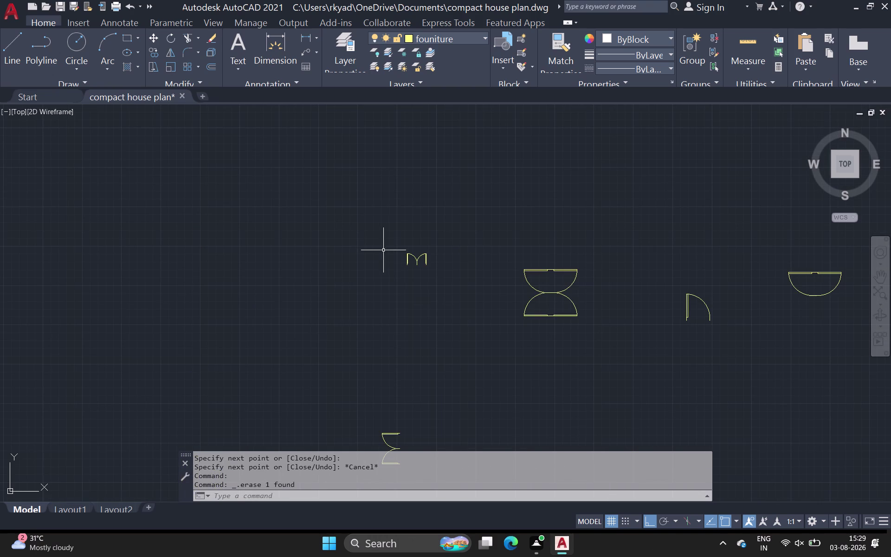
click(410, 254)
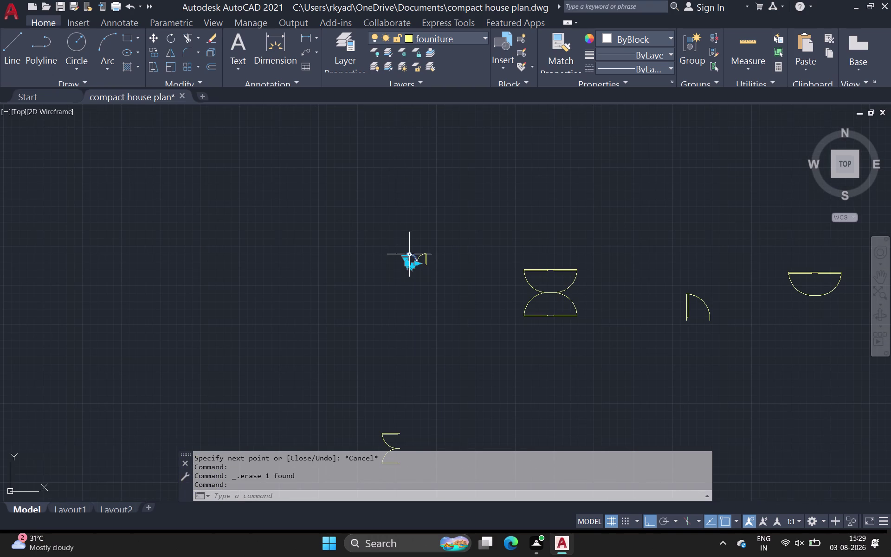
Start Copy (CO) on the door symbol, set its base point, and turn Ortho off.
text(co)
key(space)
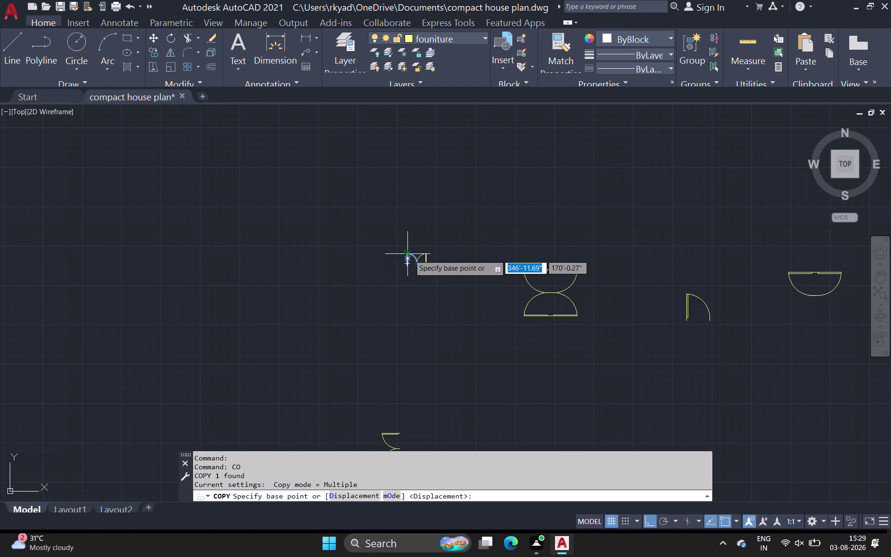
scroll(up, 3)
middle_click(409, 255)
click(400, 274)
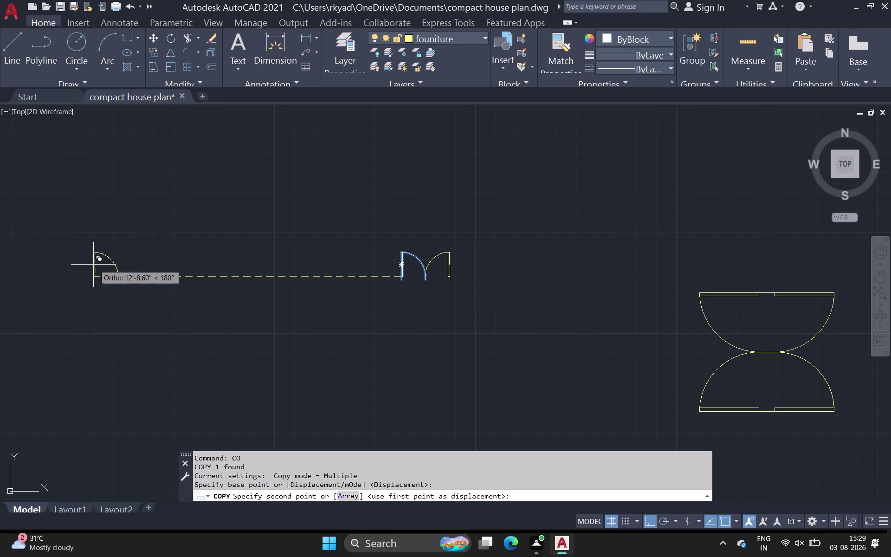
scroll(down, 3)
middle_drag(93, 265, 251, 277)
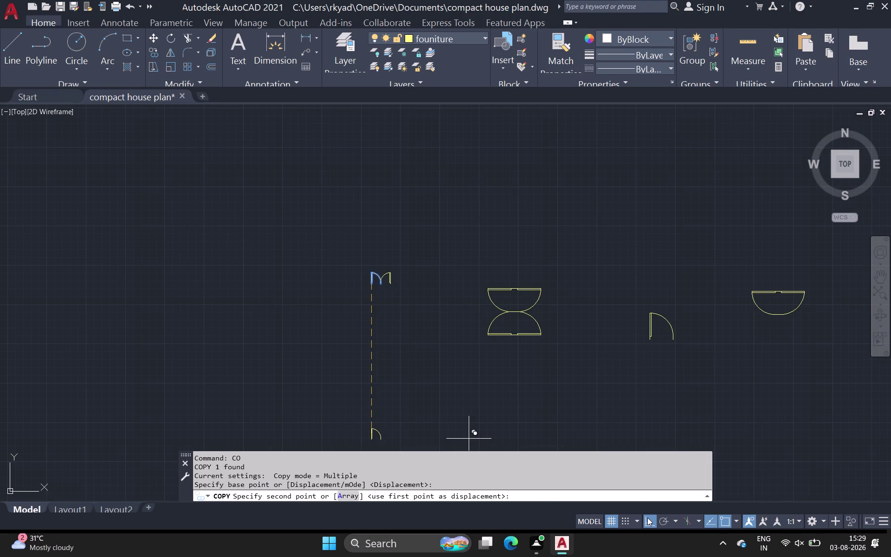
click(647, 517)
Place the door copy in the doorway between the bedroom and toilet.
scroll(down, 3)
middle_drag(318, 332, 413, 314)
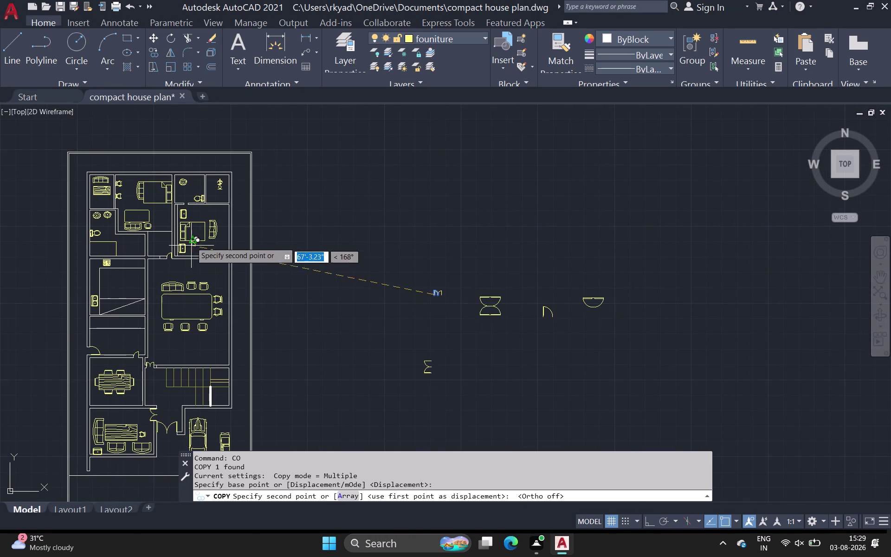
scroll(up, 3)
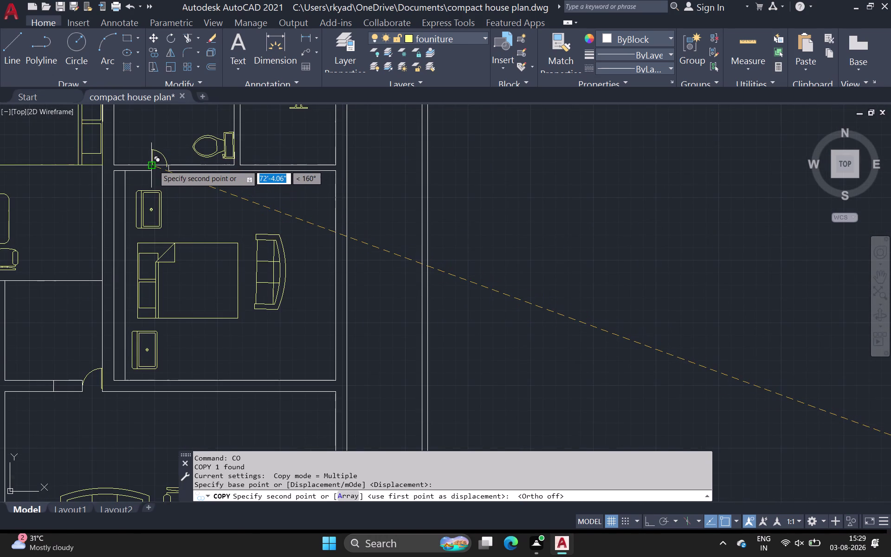
click(154, 165)
key(Escape)
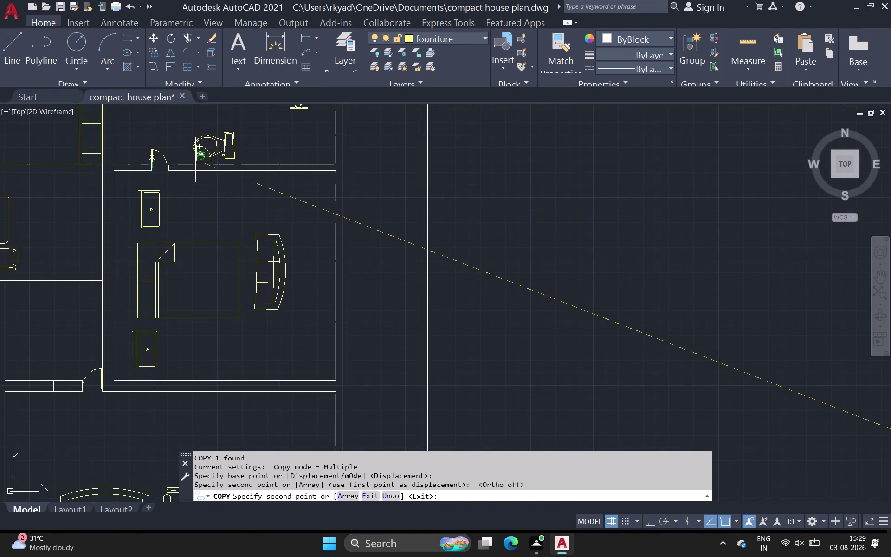
scroll(up, 3)
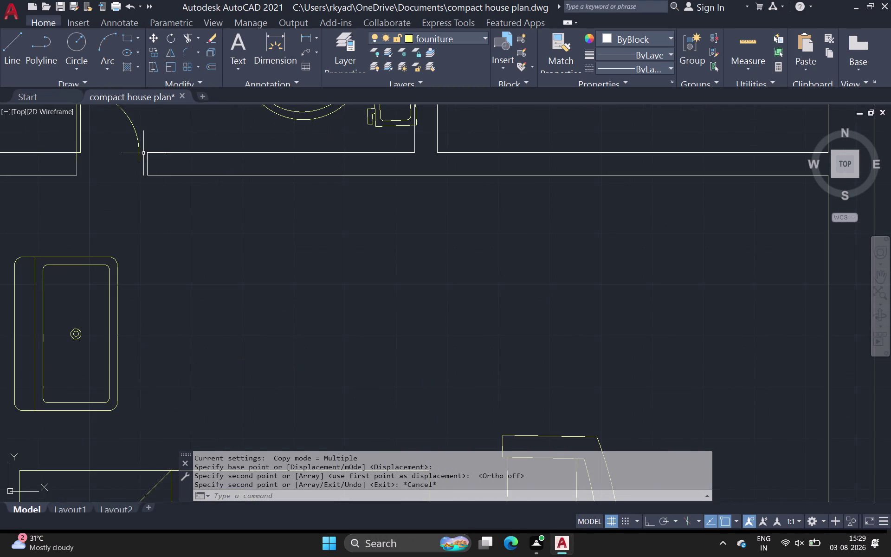
click(141, 153)
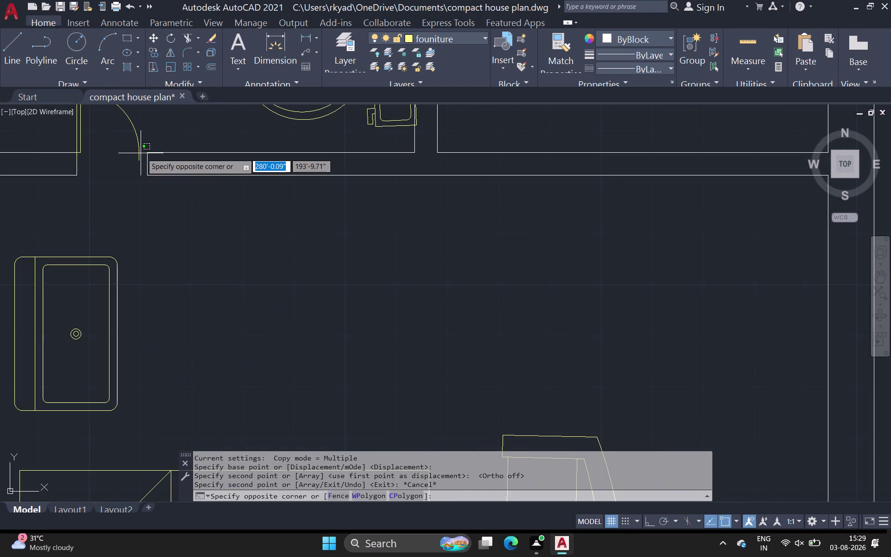
key(Escape)
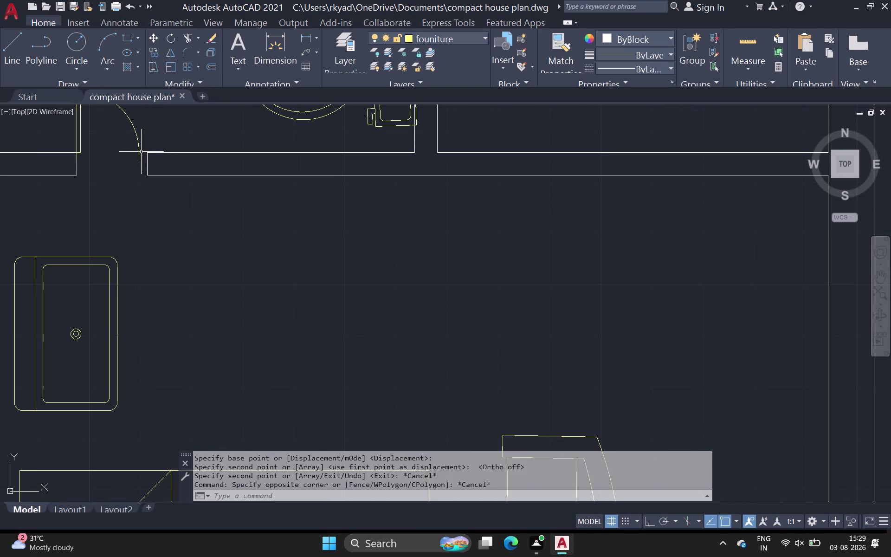
click(138, 152)
click(139, 154)
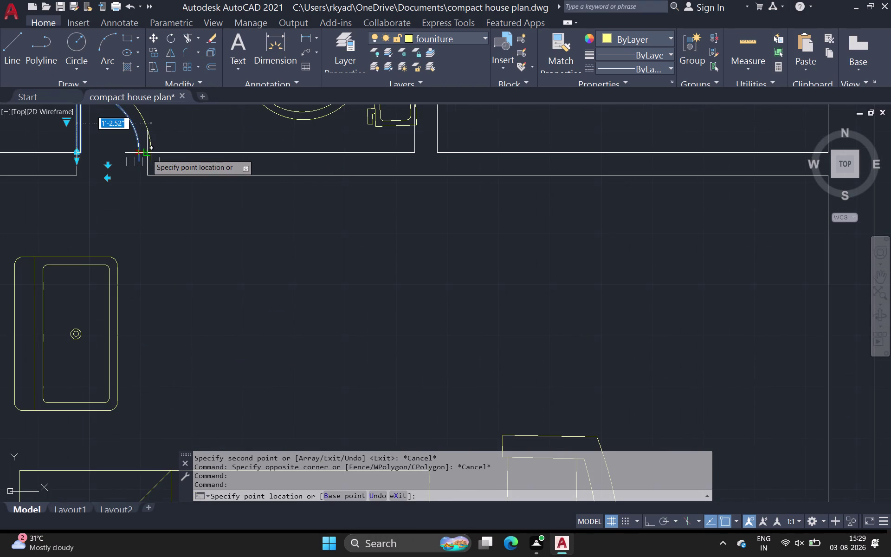
click(144, 155)
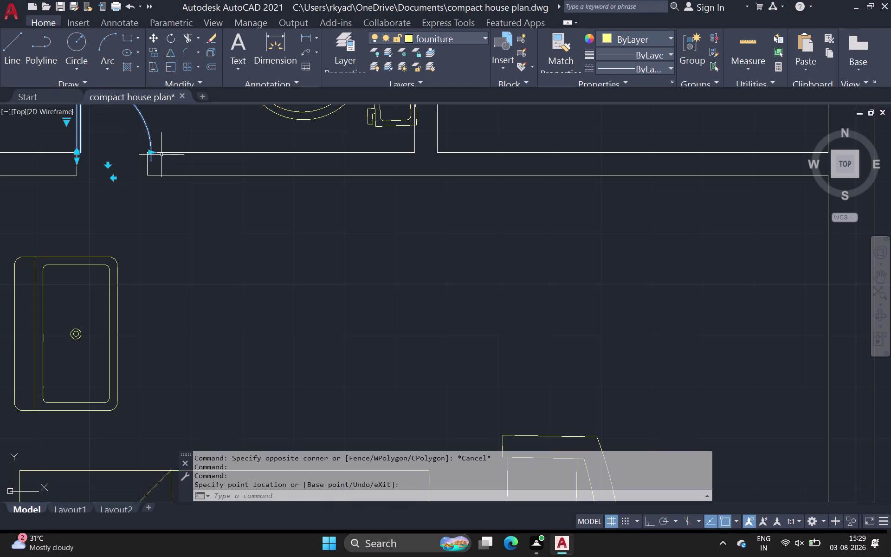
key(ctrl+z)
click(139, 156)
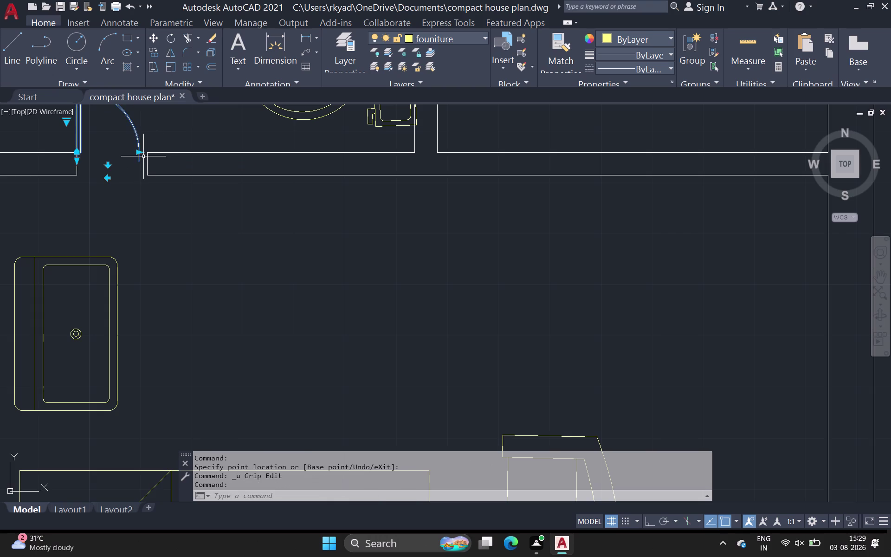
click(139, 154)
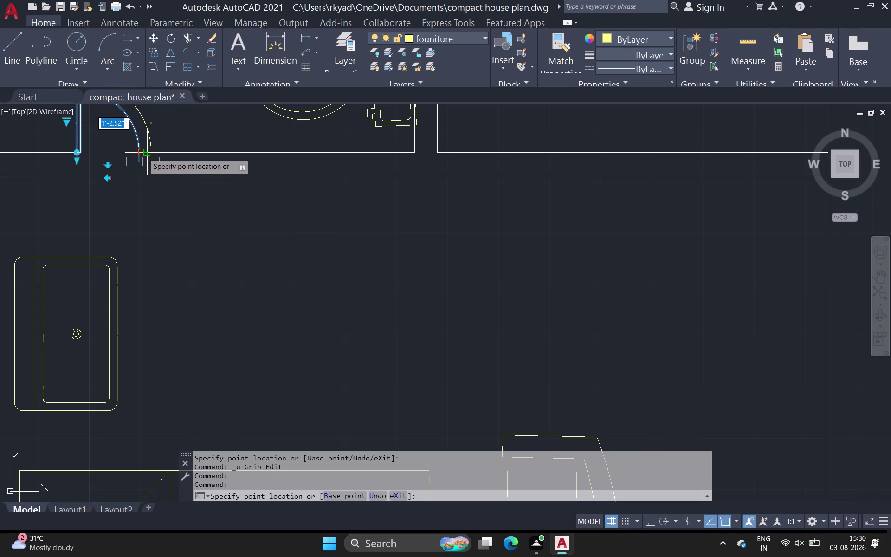
click(143, 153)
key(Escape)
scroll(down, 3)
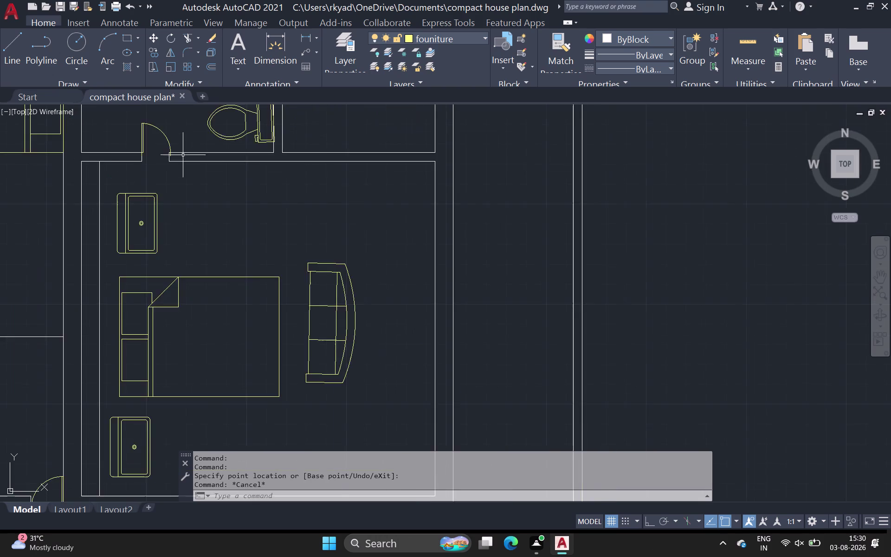
scroll(down, 3)
middle_drag(185, 180, 185, 188)
scroll(up, 3)
scroll(down, 3)
middle_drag(319, 201, 319, 198)
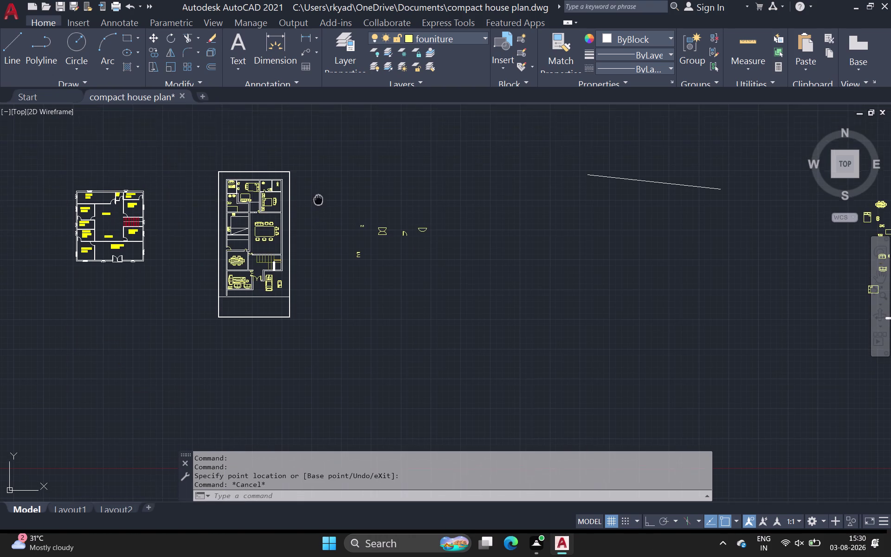
middle_drag(319, 198, 318, 196)
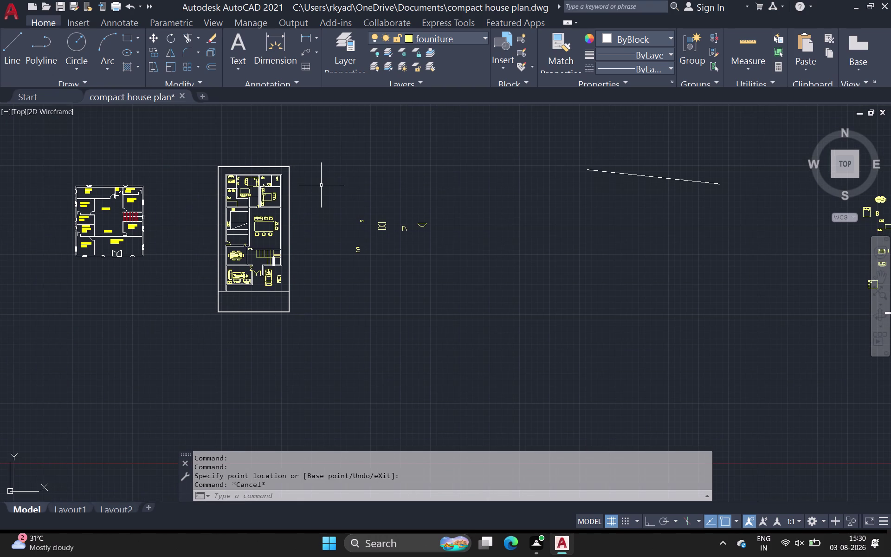